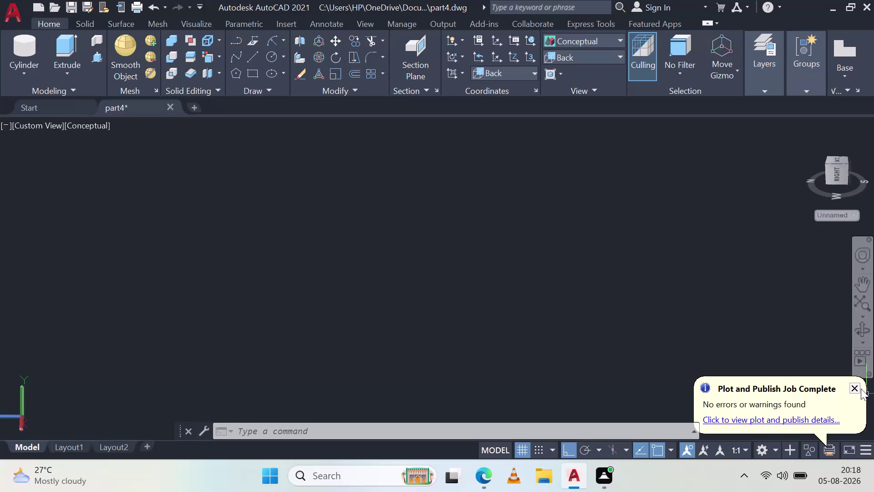
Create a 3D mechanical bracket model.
Dismiss the notification, start and cancel Box, and set 2D Wireframe style.
click(856, 388)
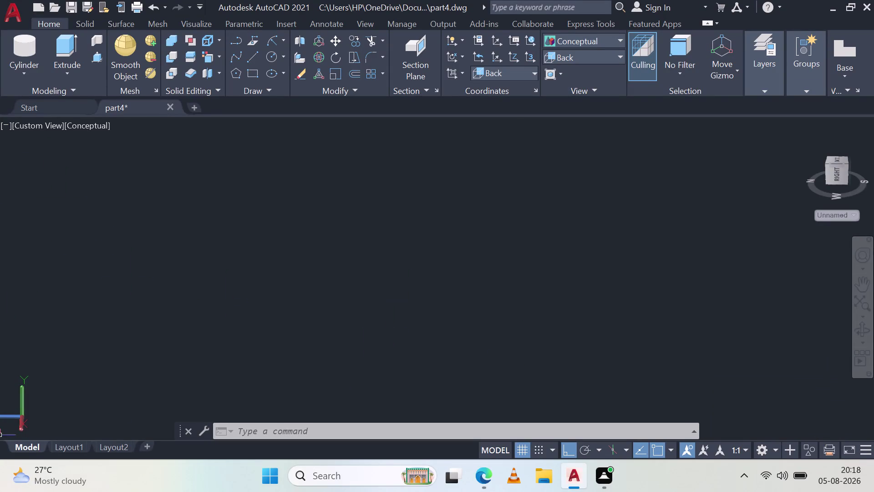
click(28, 69)
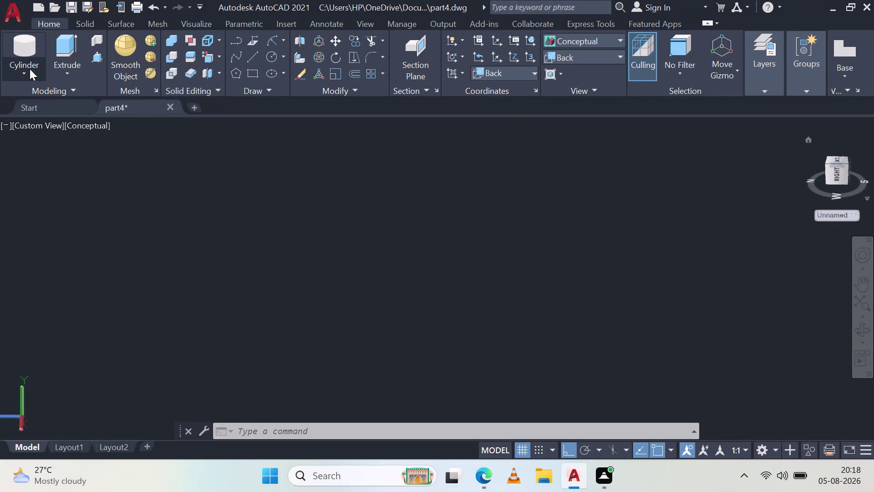
click(38, 93)
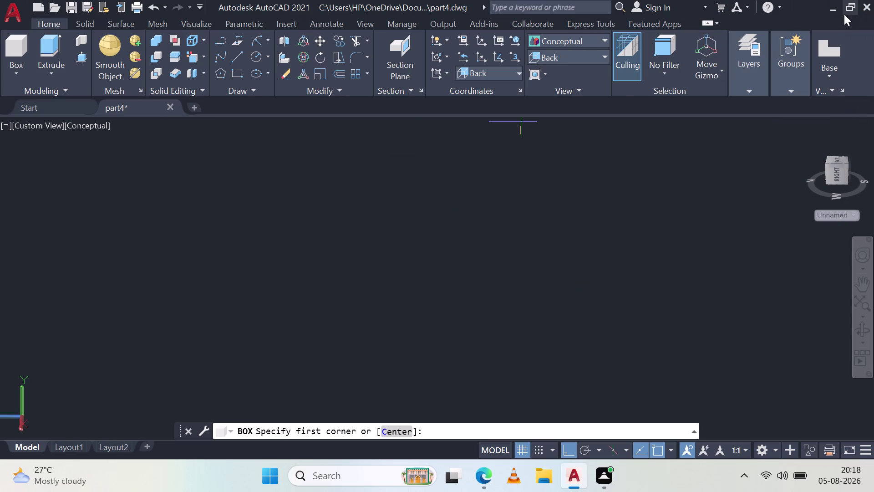
click(578, 41)
click(563, 71)
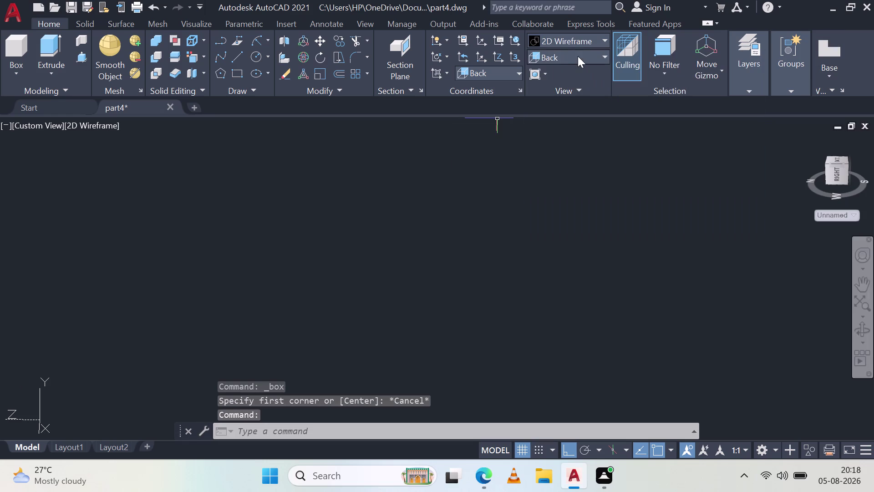
Switch the view to Top, then settle on SW Isometric.
click(577, 56)
click(562, 75)
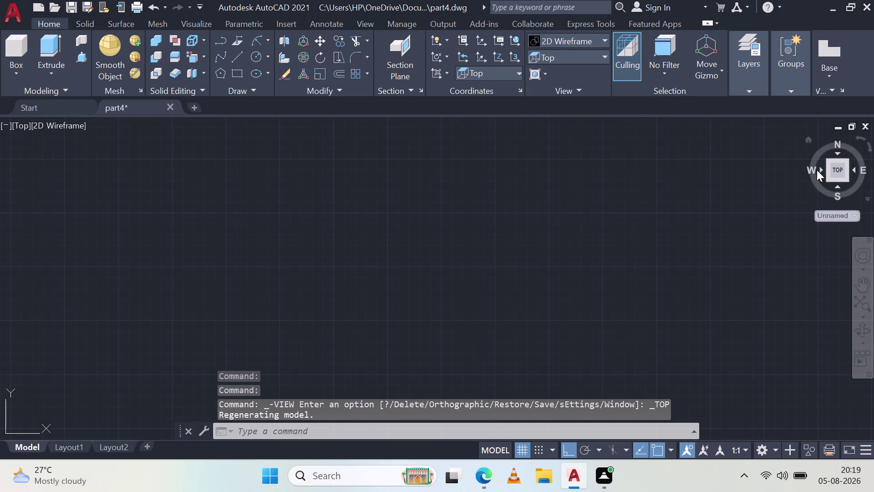
click(568, 57)
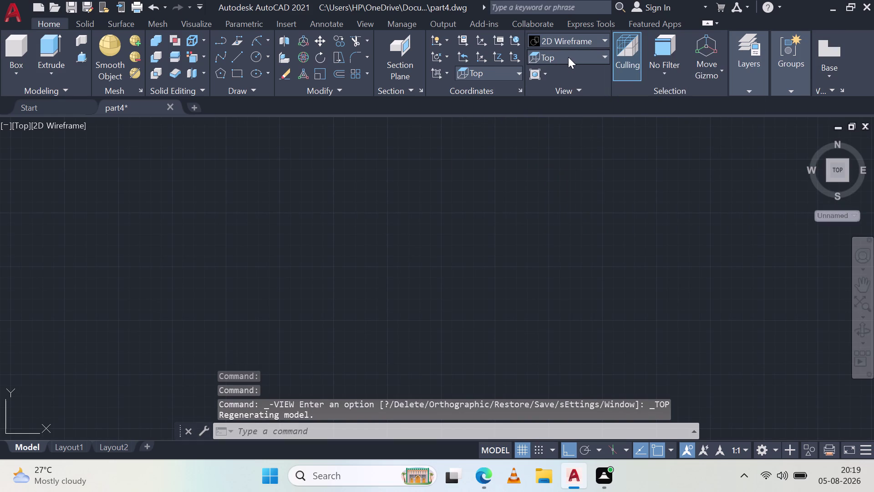
click(562, 161)
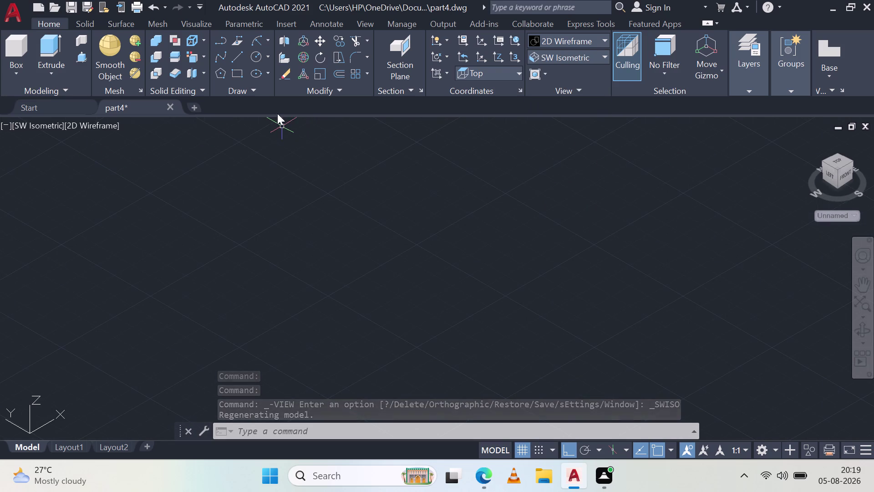
click(557, 58)
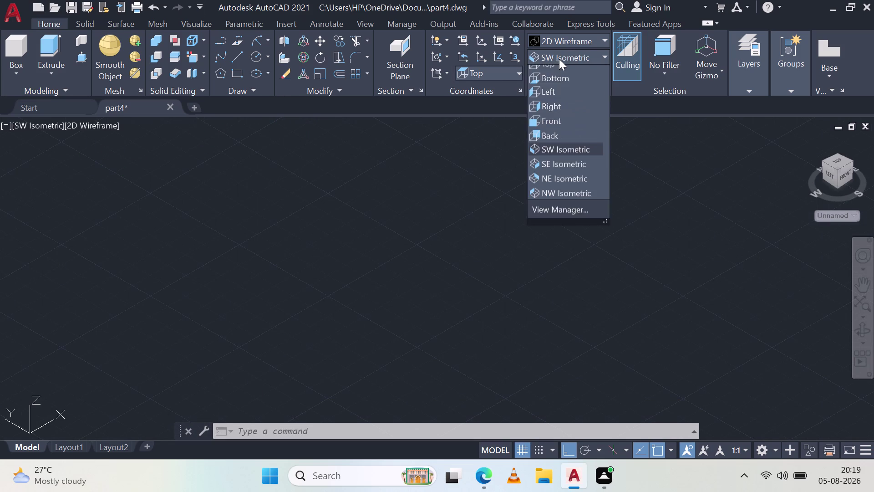
click(339, 222)
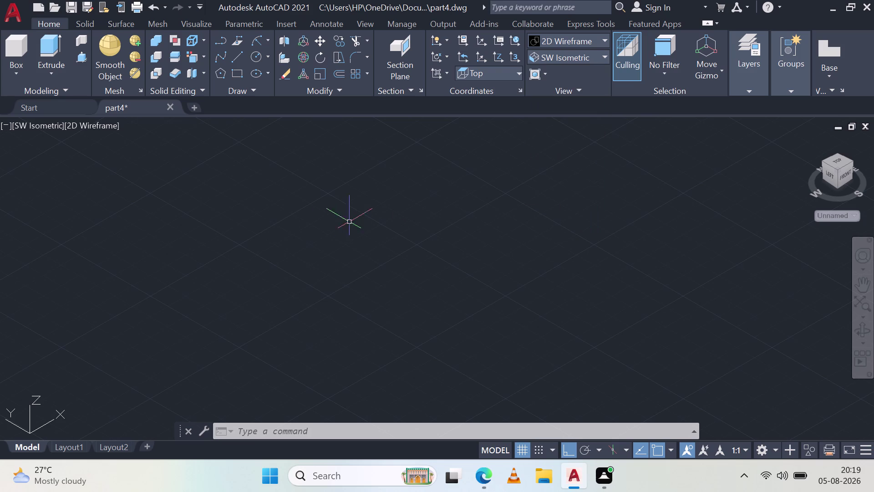
Switch to NE Isometric and draw a trial rectangle with RECTANG.
click(594, 60)
click(573, 187)
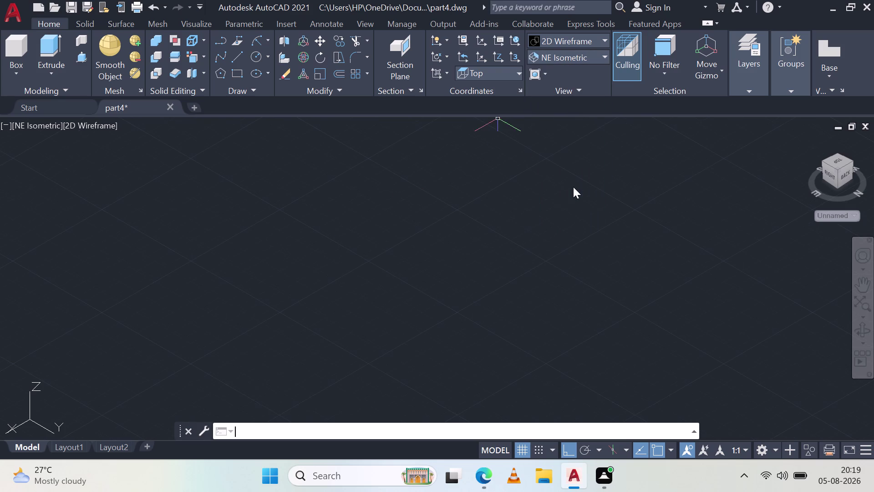
scroll(down, 3)
middle_drag(535, 167, 465, 264)
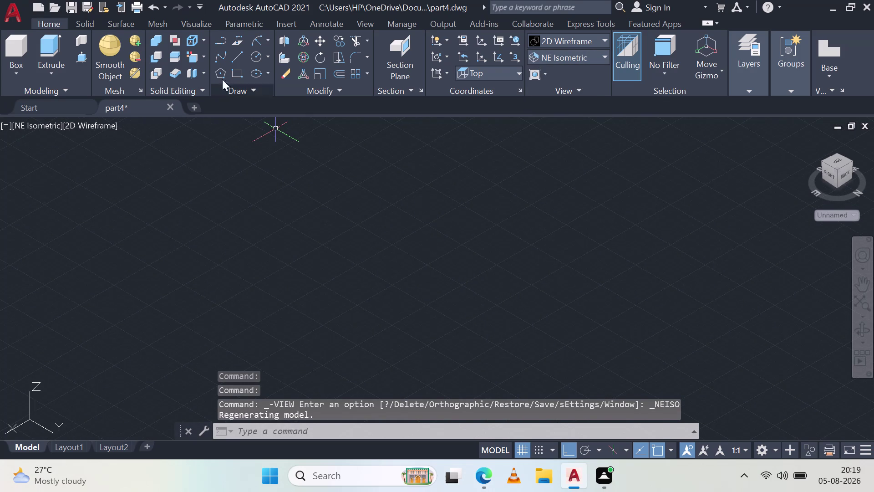
click(235, 68)
click(357, 196)
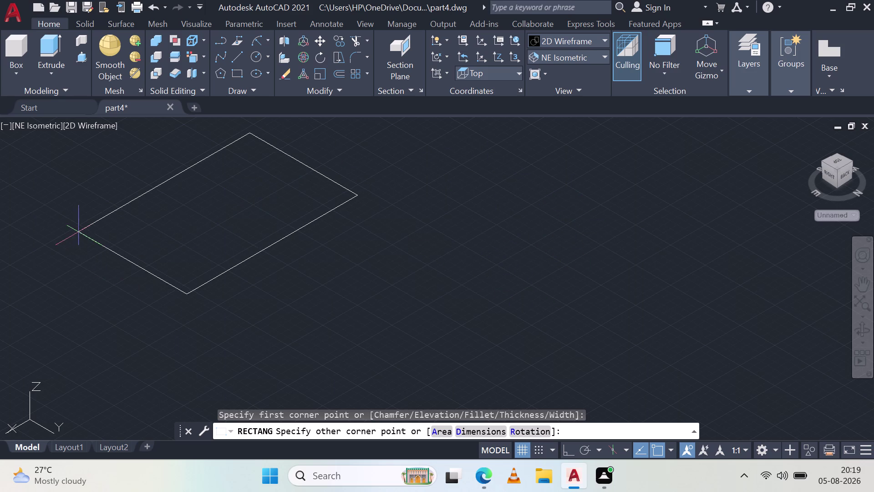
click(77, 228)
middle_drag(221, 204, 441, 250)
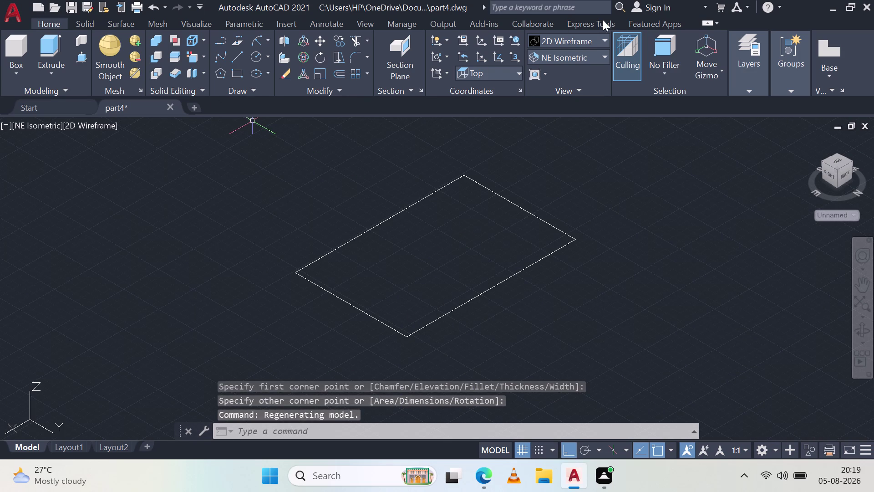
Switch to Top view and delete the trial rectangle.
click(583, 58)
click(569, 68)
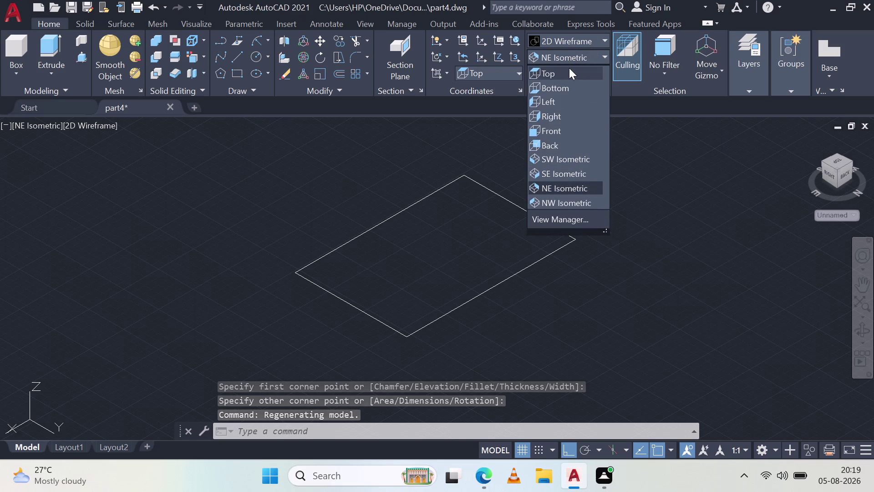
scroll(down, 3)
scroll(down, 3)
drag(626, 147, 591, 161)
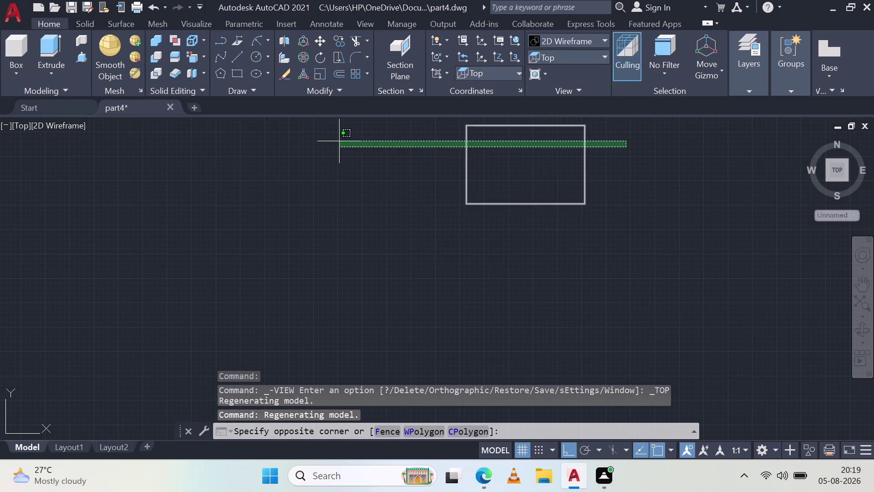
click(339, 141)
key(Delete)
key(Delete)
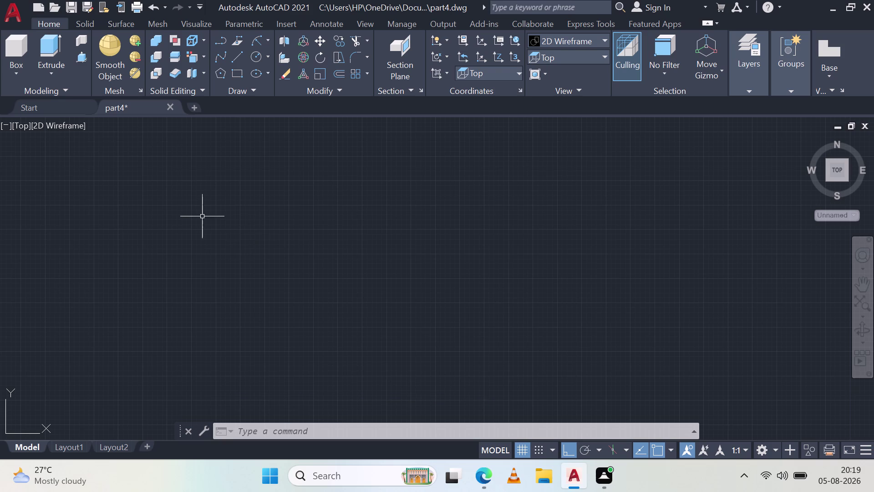
click(237, 71)
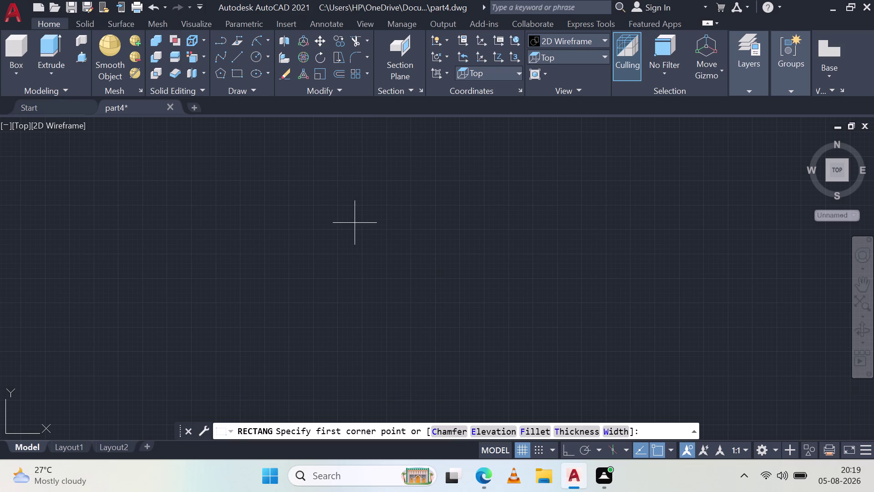
Draw a rectangle with length 44 and width 100 using the Dimensions option.
click(355, 223)
text(D)
key(space)
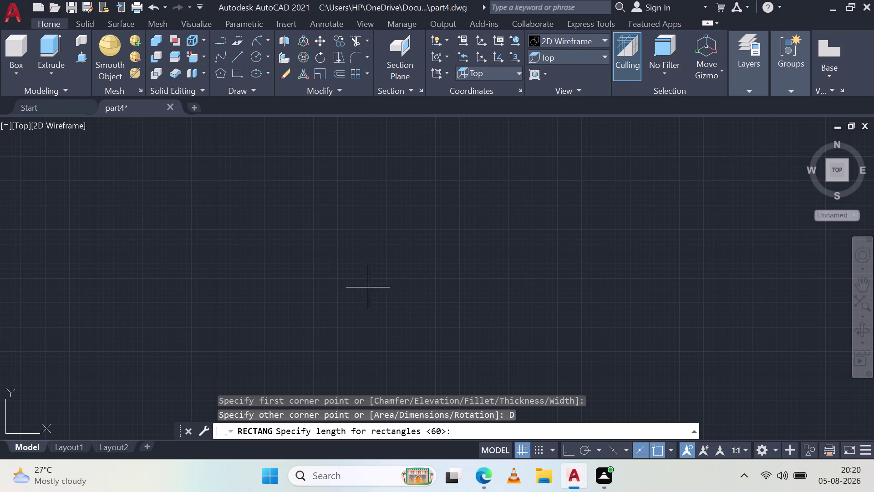
text(44)
key(space)
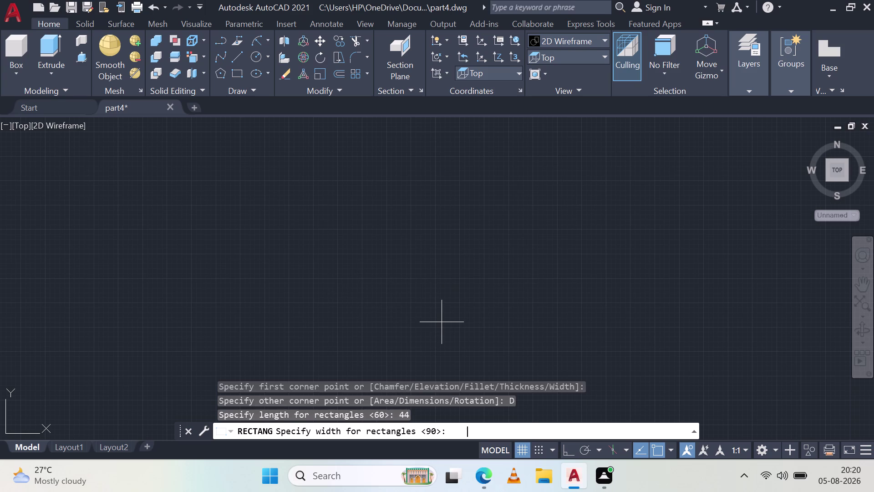
text(10)
text(0)
key(space)
click(368, 269)
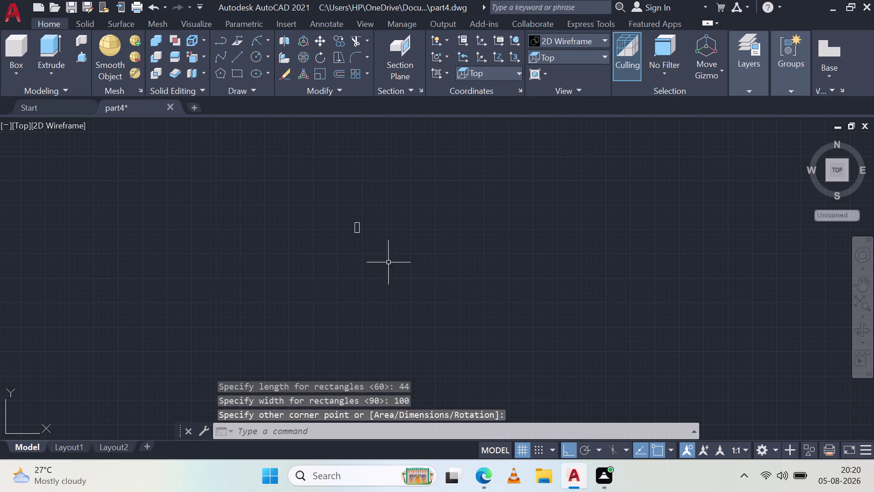
scroll(up, 3)
middle_drag(268, 217, 431, 315)
middle_drag(345, 190, 346, 198)
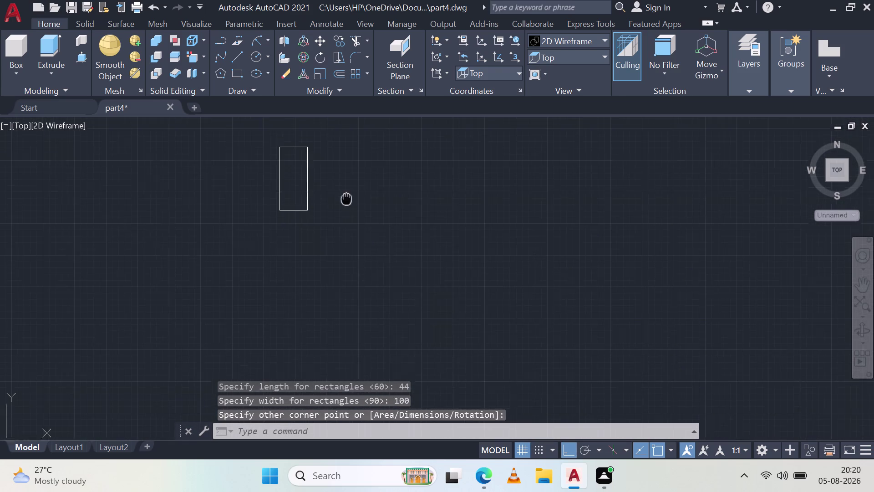
middle_drag(347, 198, 388, 268)
middle_click(388, 267)
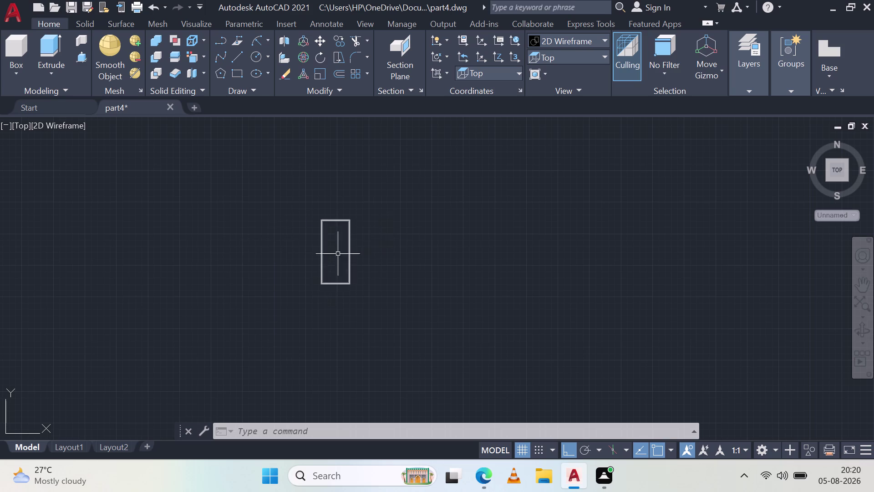
scroll(up, 3)
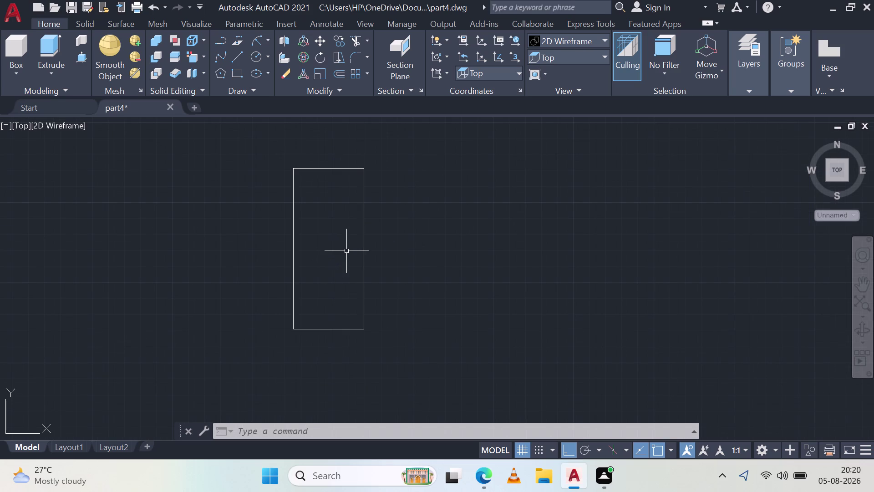
Rotate the 44 by 100 rectangle 90 degrees about a point inside it.
click(319, 55)
drag(420, 230, 346, 224)
click(212, 191)
key(space)
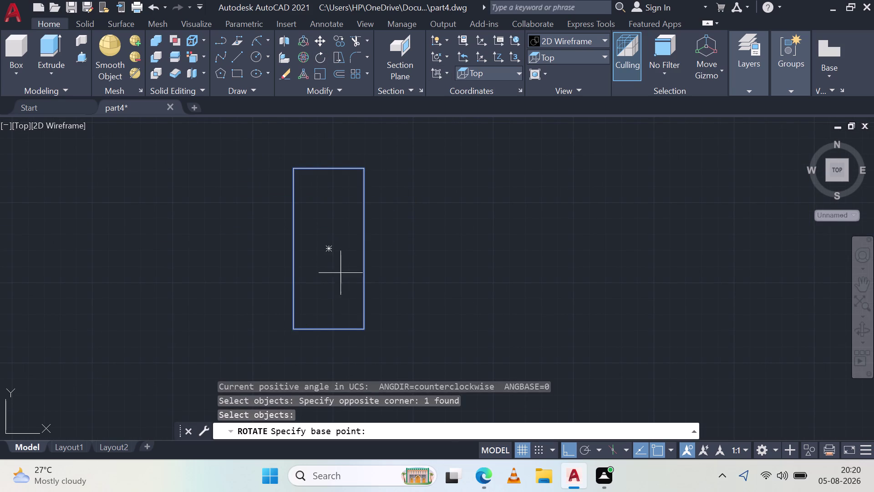
click(327, 247)
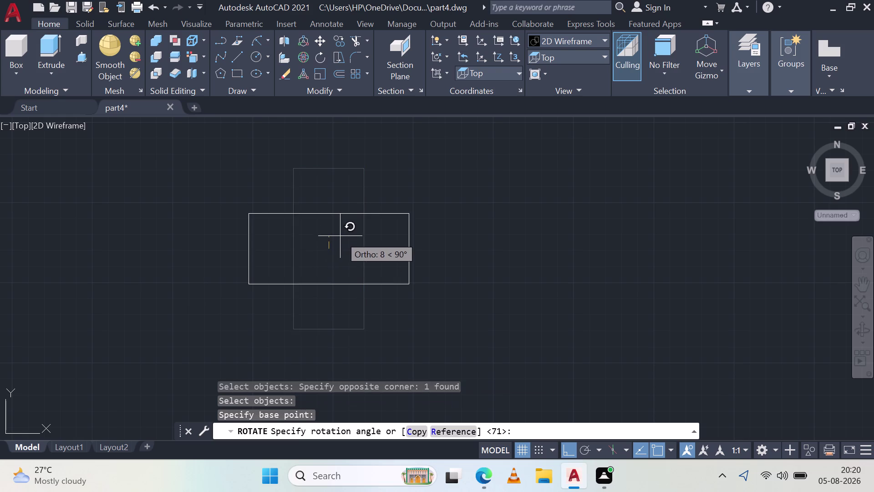
click(340, 236)
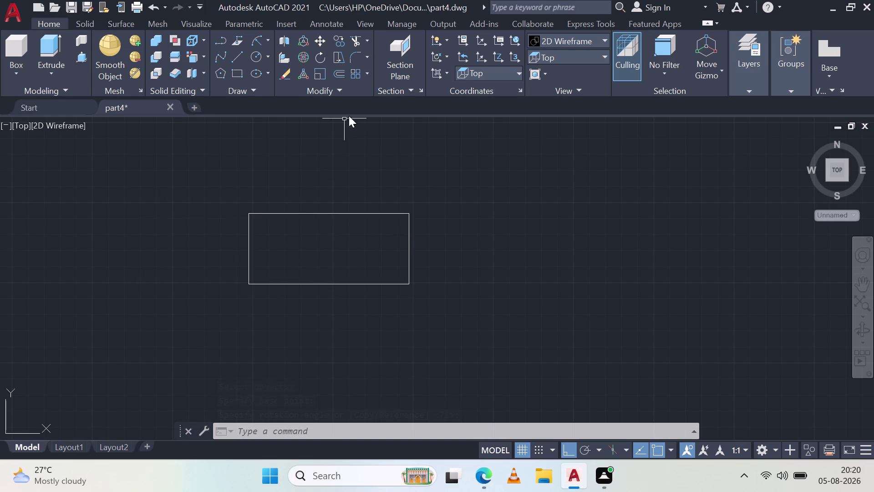
middle_drag(331, 252, 386, 271)
middle_click(386, 271)
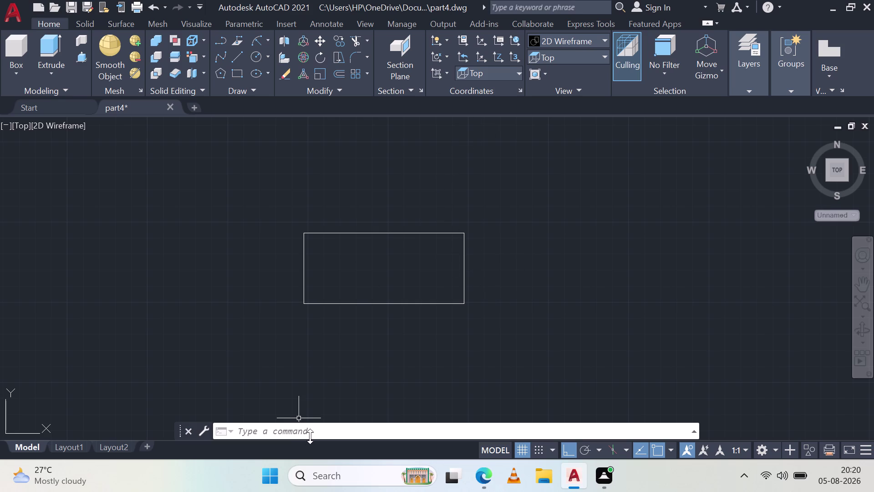
Add a 44 dimension on the left and a 100 dimension below with DIM.
key(d)
key(i)
text(M)
key(space)
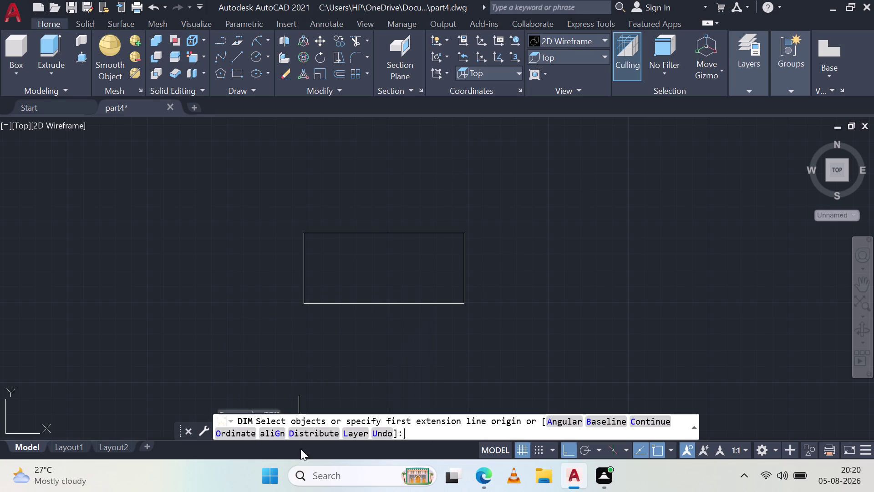
click(303, 279)
click(258, 296)
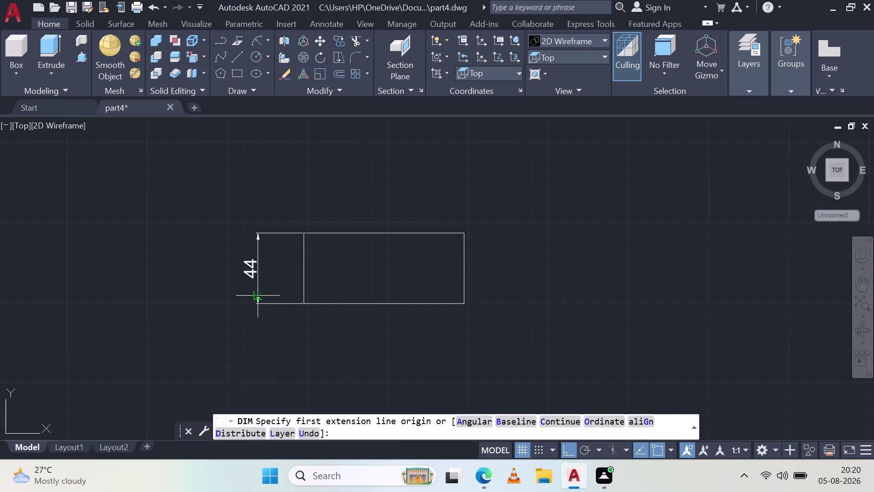
drag(400, 305, 398, 319)
click(398, 332)
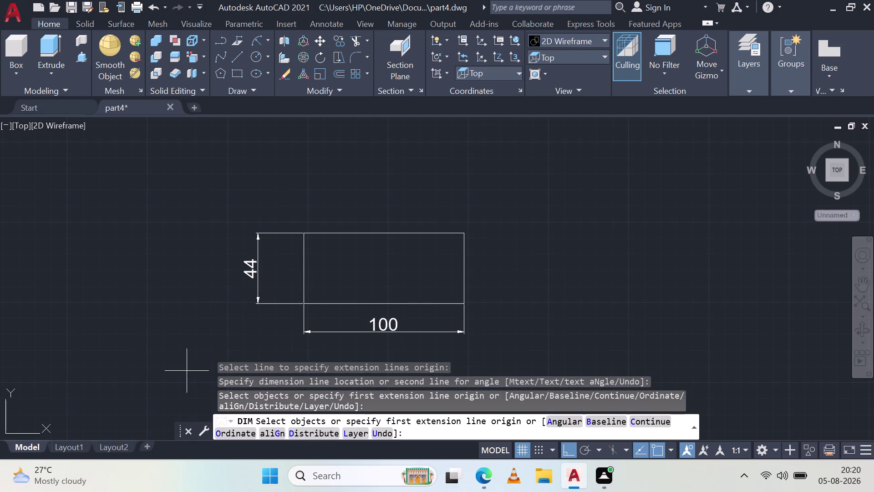
Delete the 44 vertical dimension.
key(Escape)
key(Escape)
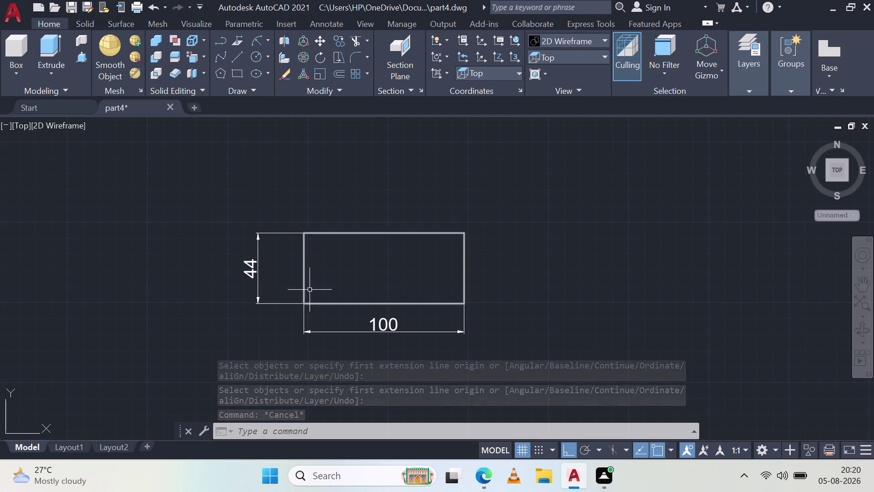
click(258, 271)
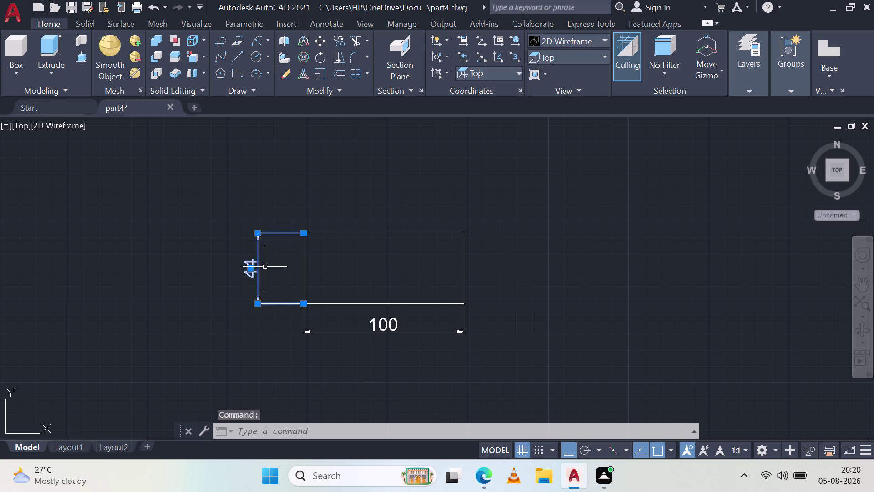
key(Delete)
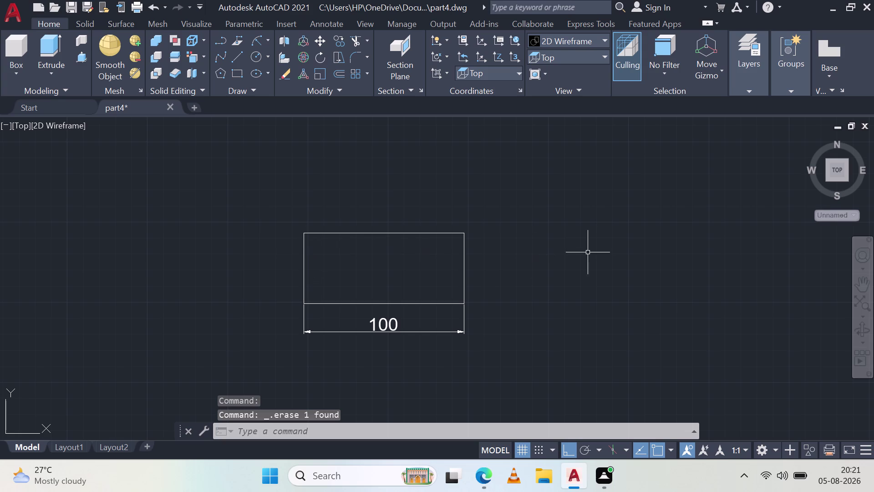
Delete the old rectangle and its 100 dimension.
drag(596, 250, 448, 284)
click(185, 274)
key(Delete)
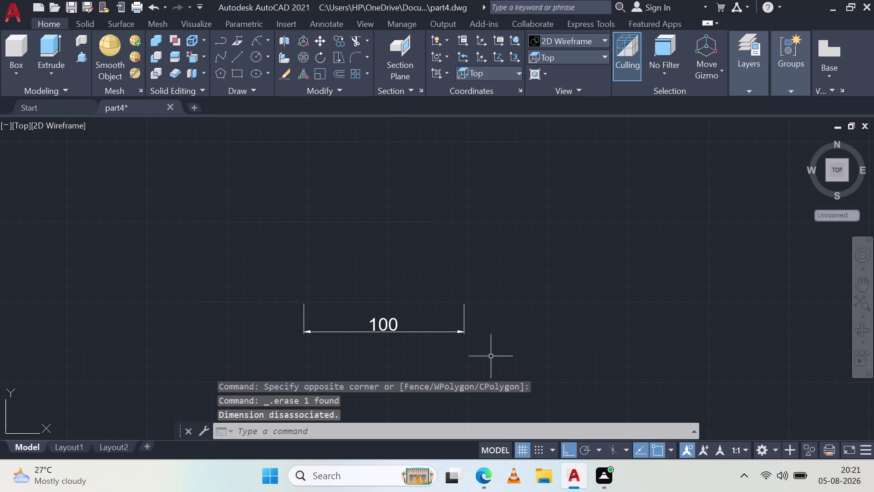
drag(507, 321, 497, 324)
click(88, 346)
key(Delete)
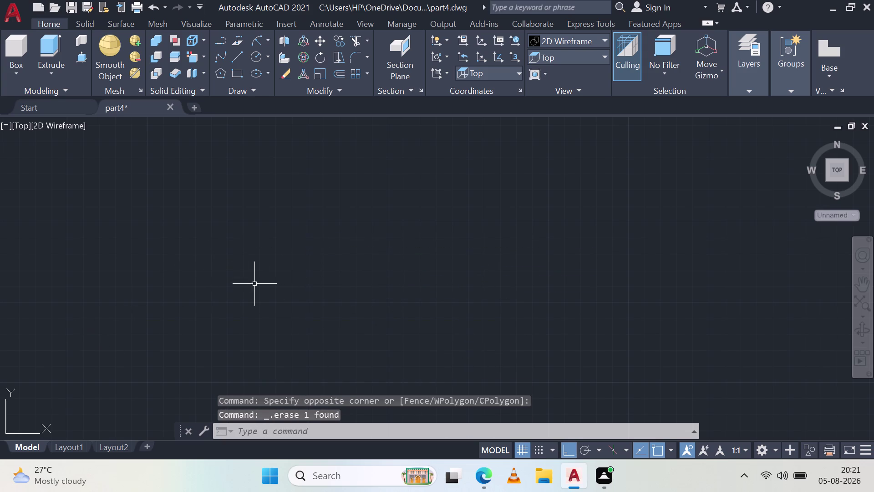
Draw a closed outline of lines with sides 40, 100, 40 and 100.
click(234, 58)
click(328, 210)
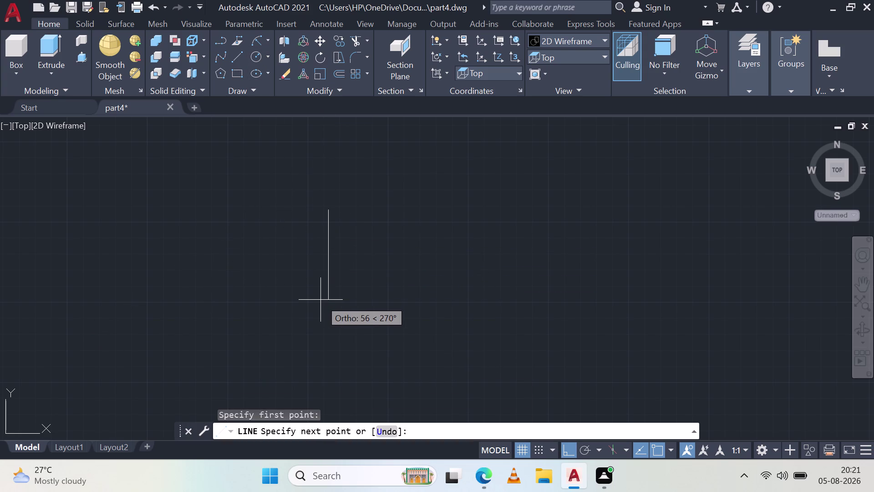
text(40)
key(Return)
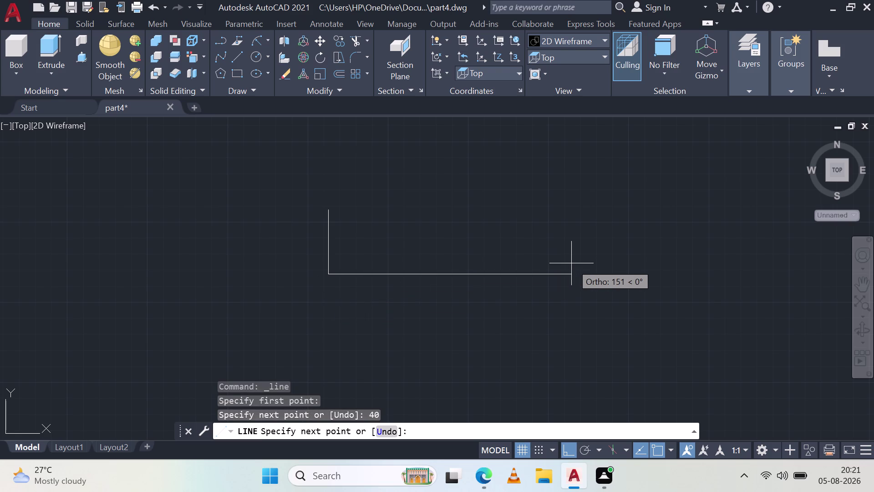
text(100)
key(space)
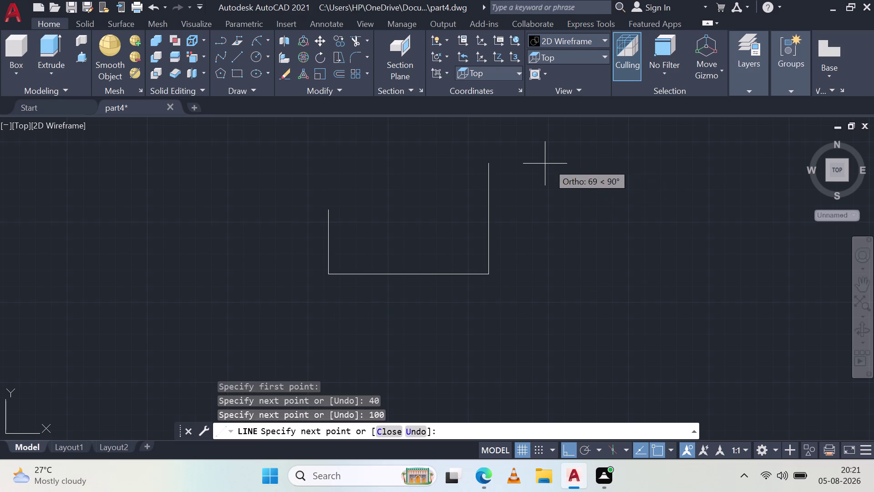
text(4)
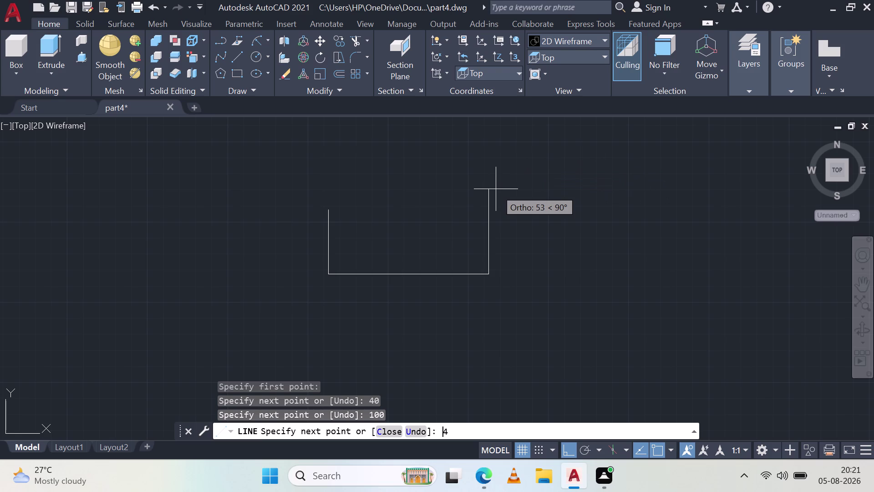
text(0)
key(Return)
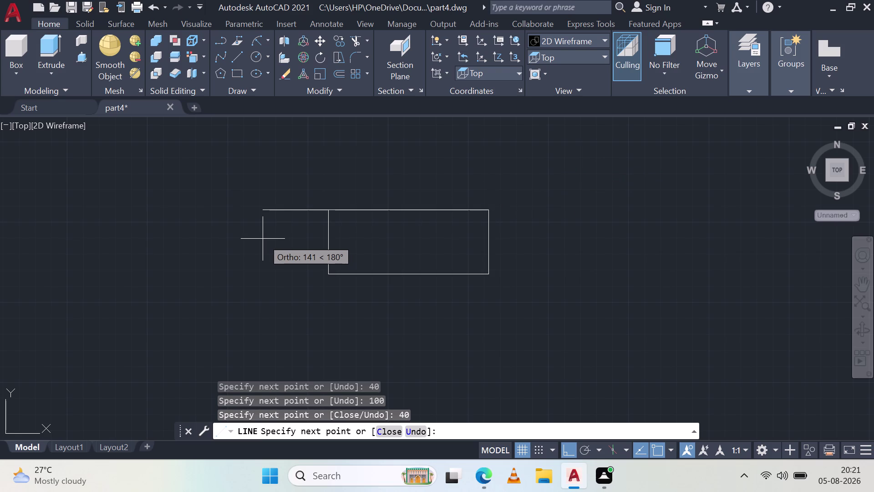
key(1)
text(00)
key(Return)
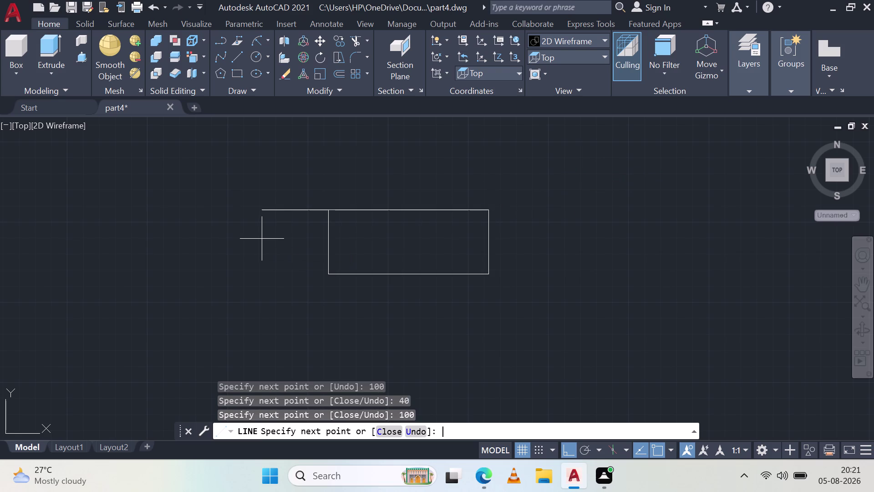
key(Escape)
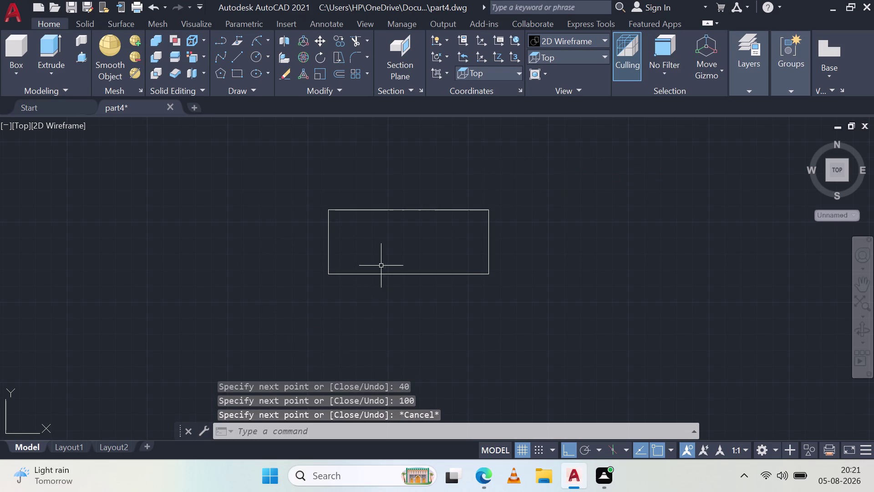
middle_drag(381, 263, 391, 294)
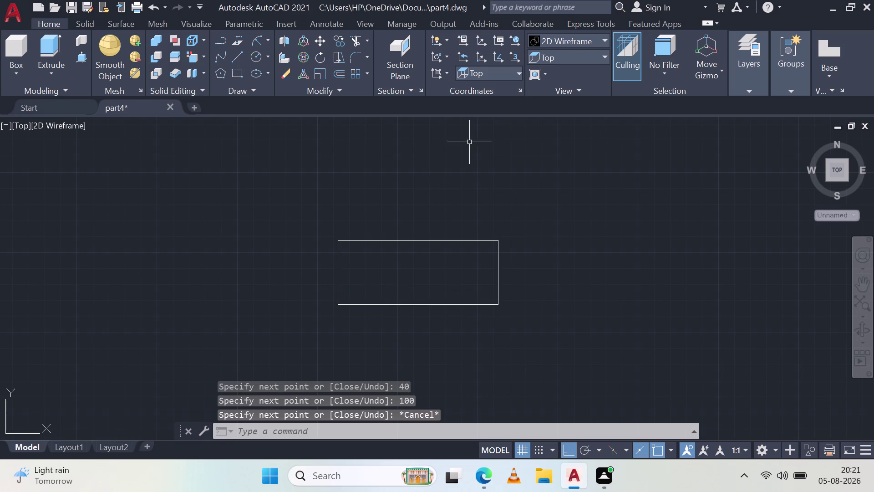
Dimension the bottom line with a 100 dimension below the outline.
key(d)
key(i)
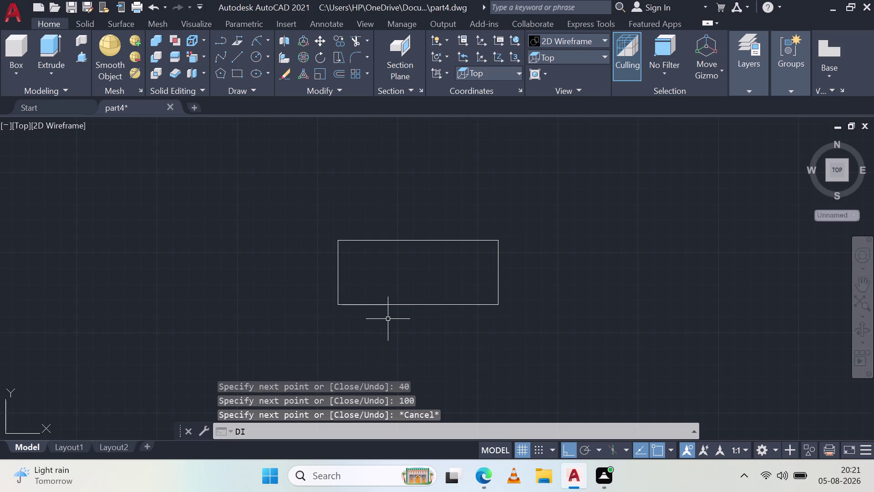
text(M)
key(space)
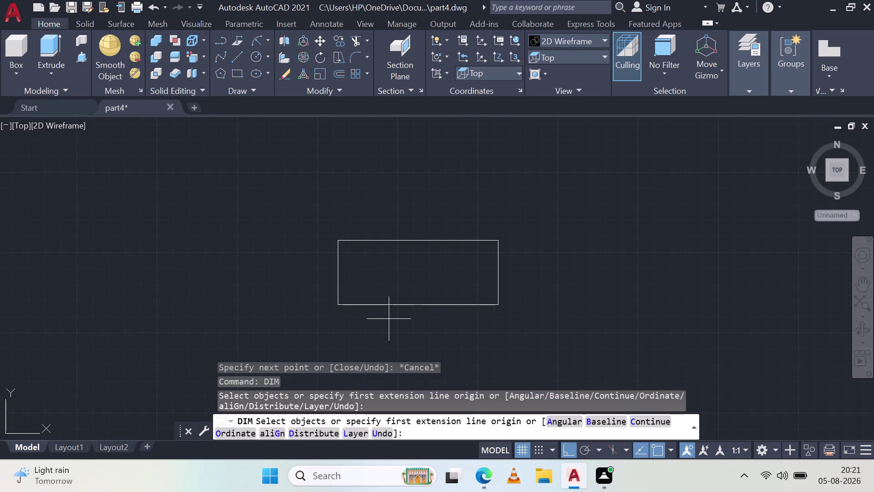
click(392, 305)
click(396, 342)
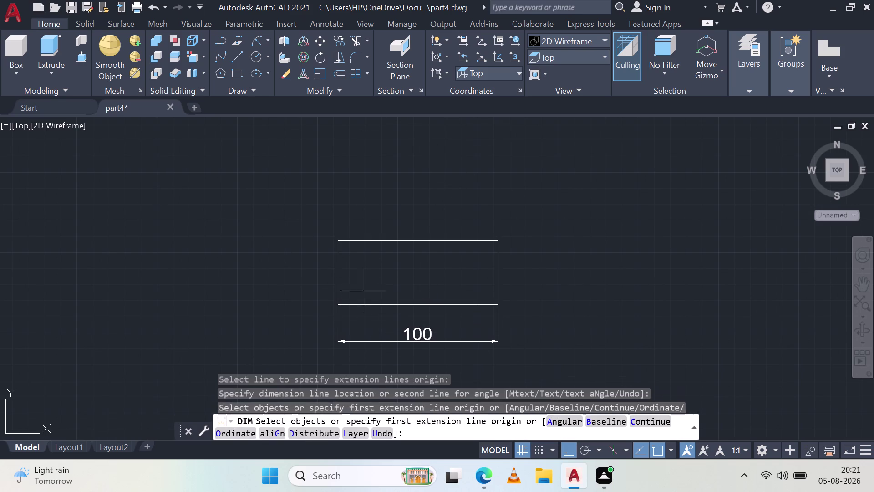
Dimension the left line with a 40 dimension beside it.
click(338, 271)
key(Escape)
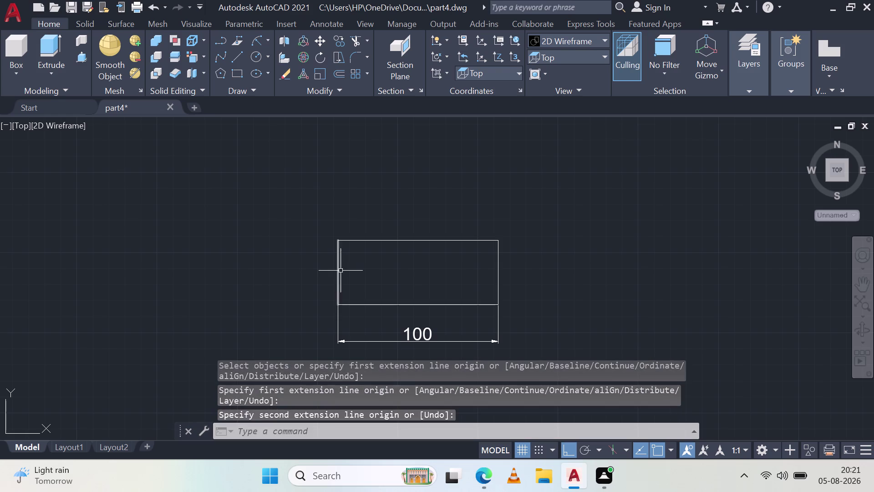
key(space)
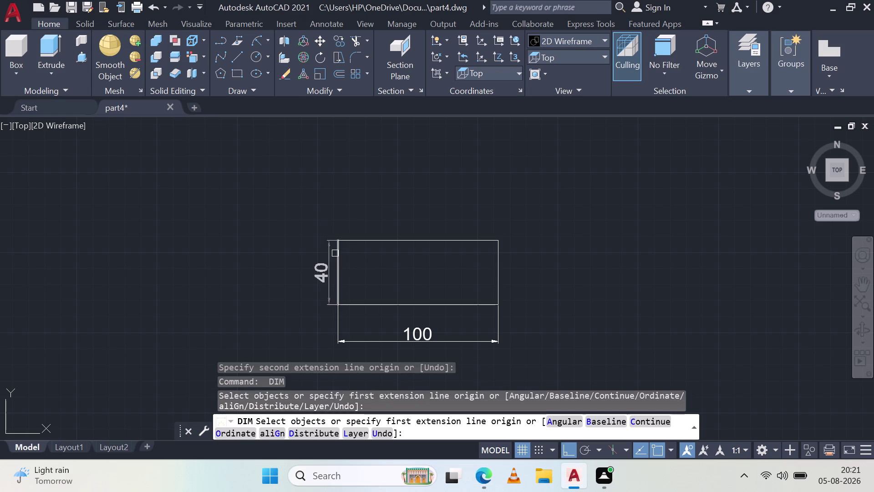
click(339, 254)
click(306, 269)
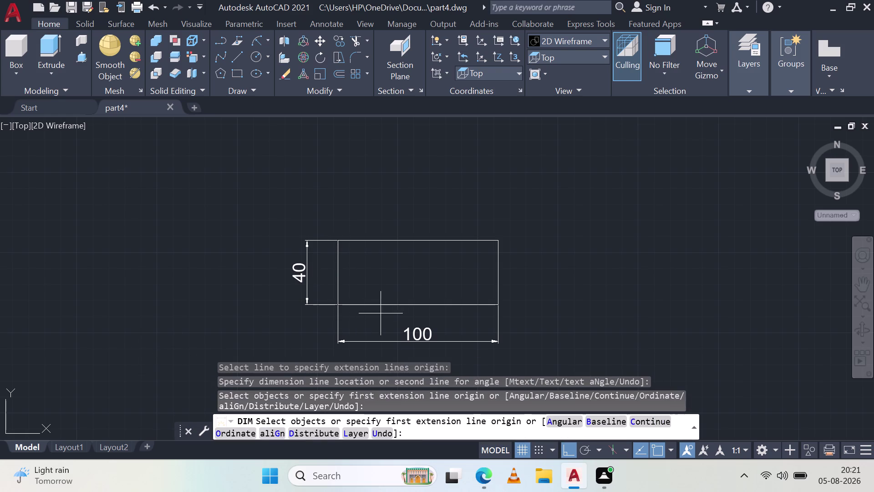
key(Escape)
key(Escape)
key(Escape)
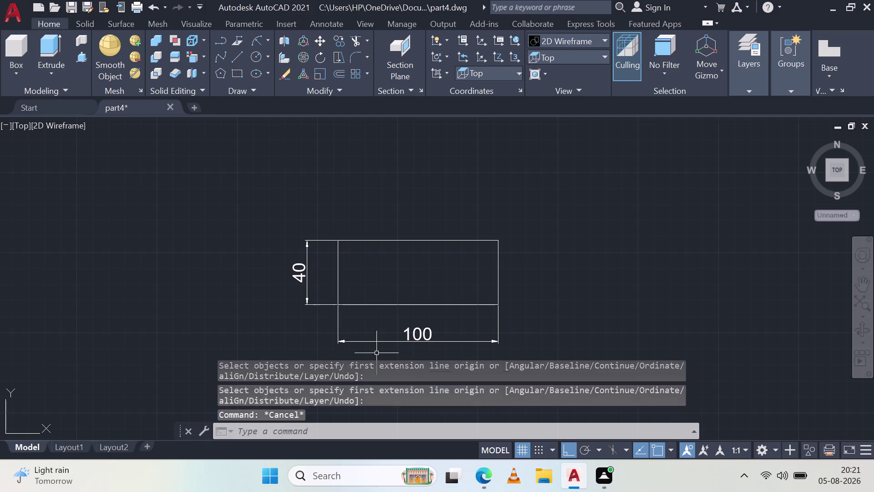
key(Escape)
key(Escape)
key(Escape)
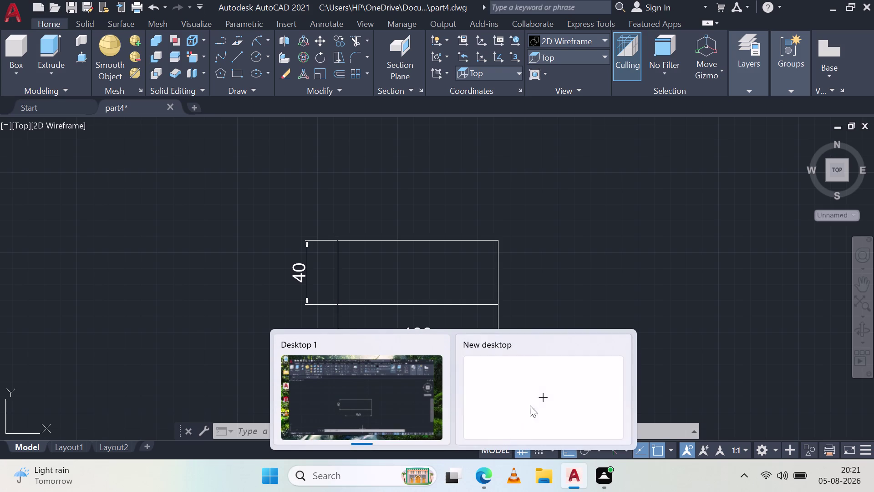
Delete both dimensions and start Presspull inside the bare outline.
click(192, 321)
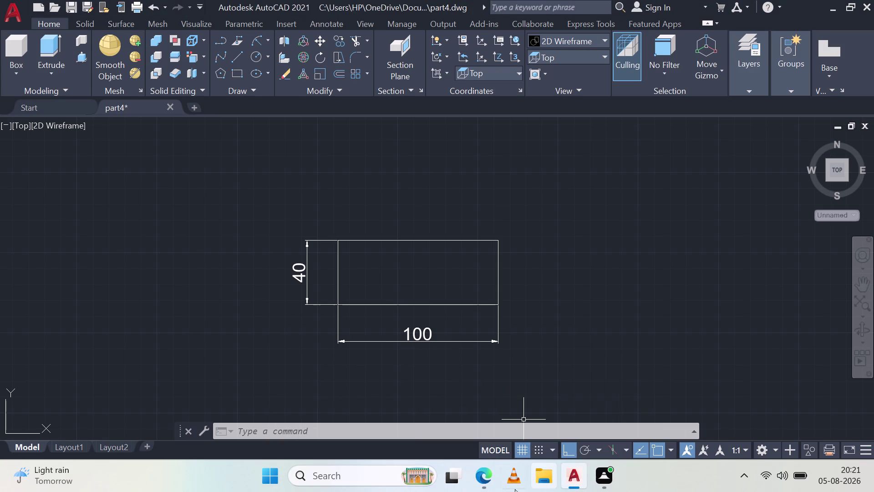
click(515, 362)
click(408, 337)
click(301, 277)
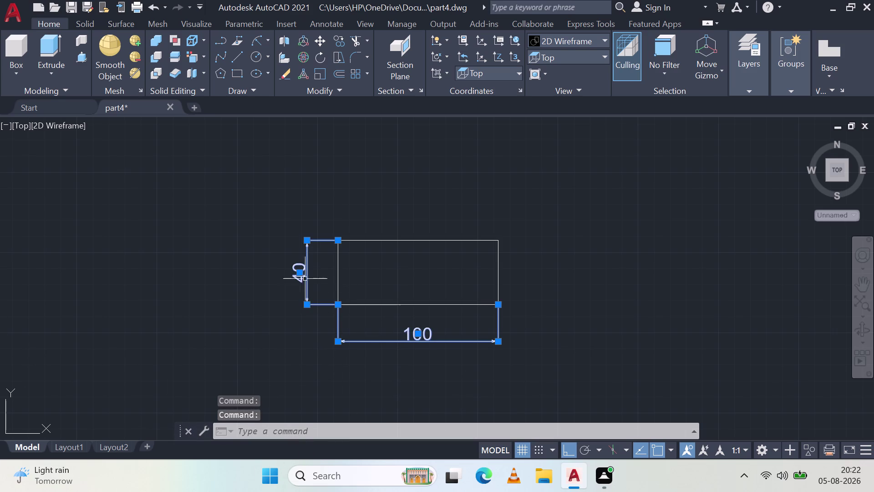
key(Delete)
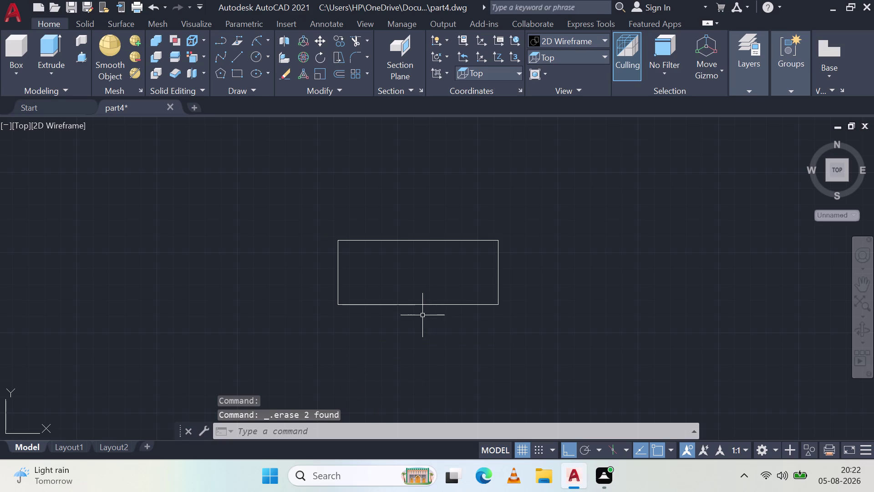
click(81, 56)
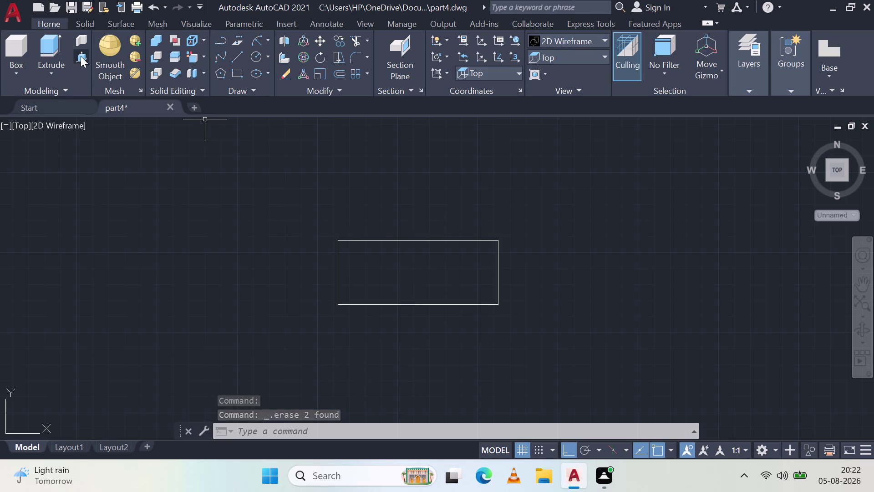
click(360, 252)
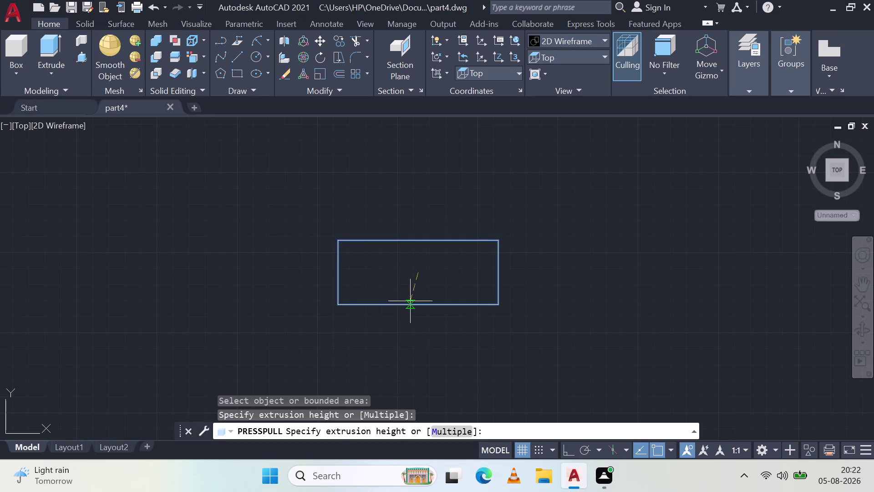
Orbit to a 3D view and press-pull the outline 88 units into a box.
middle_drag(424, 306, 407, 228)
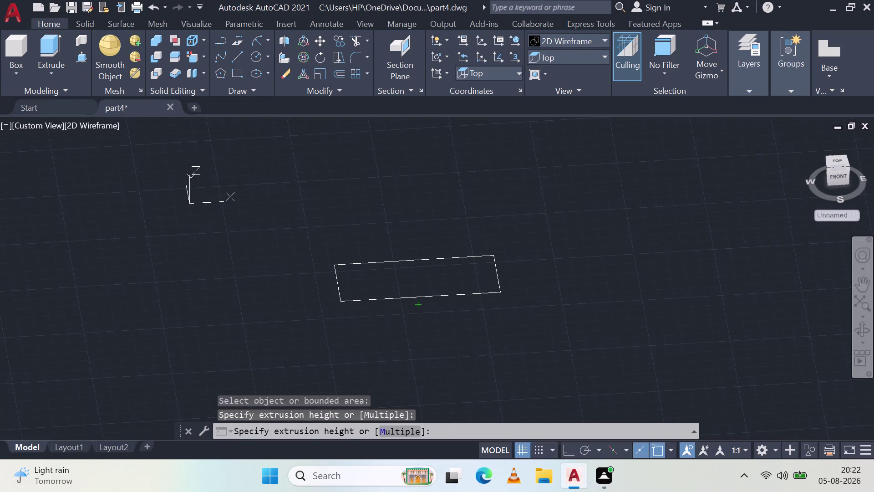
middle_drag(420, 223, 462, 218)
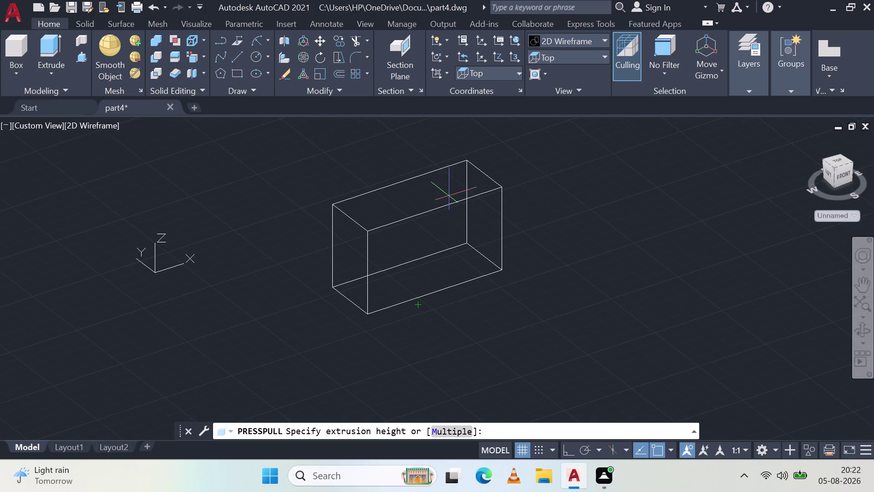
text(88)
key(Return)
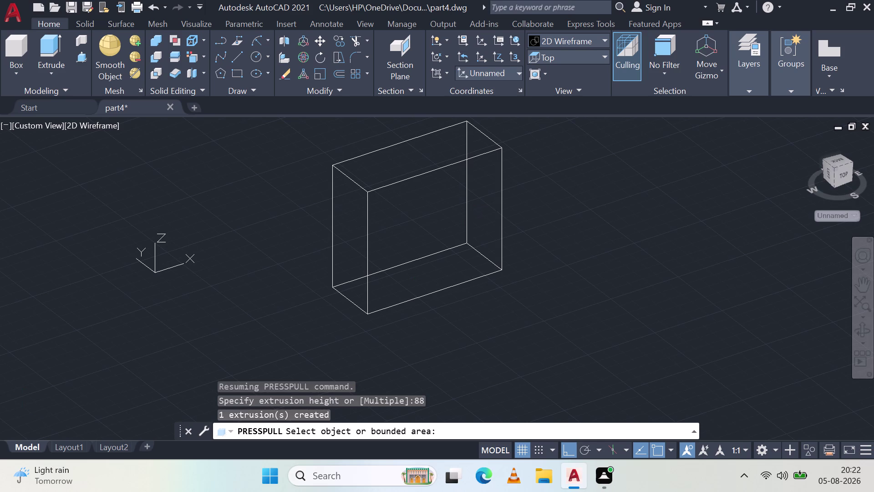
key(Escape)
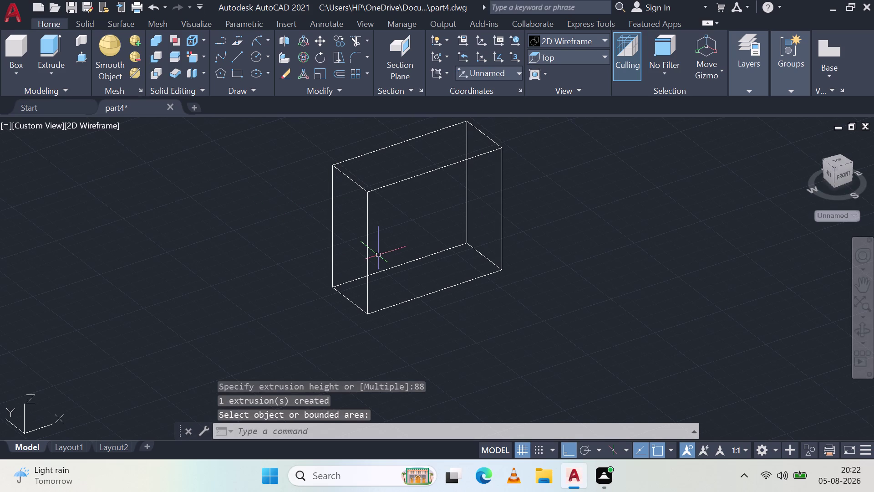
scroll(down, 3)
middle_drag(394, 224, 411, 246)
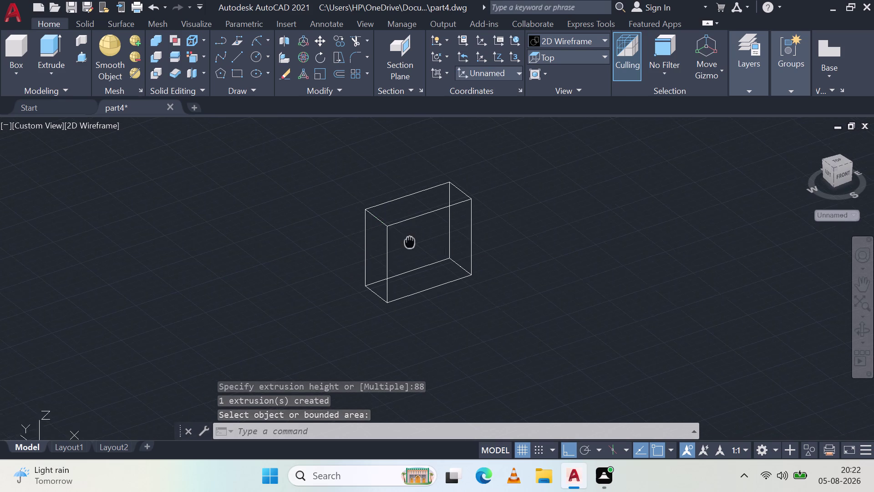
middle_drag(411, 246, 414, 253)
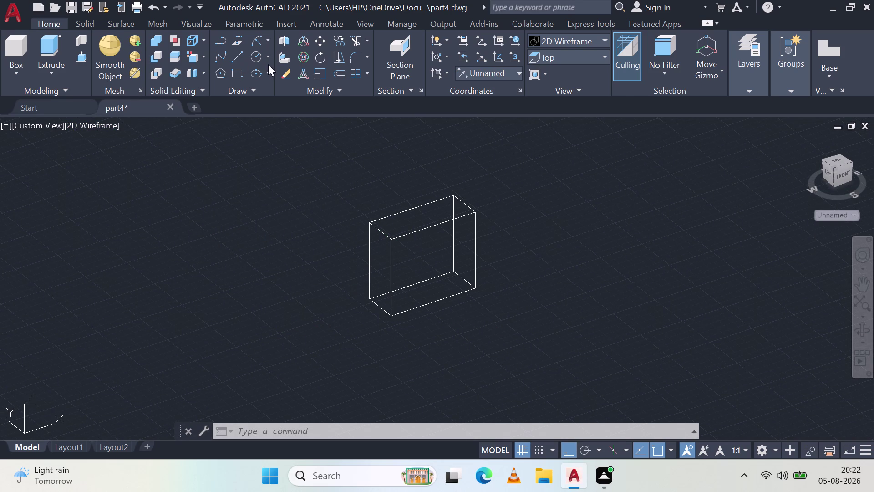
Draw a 2-Point circle on the box's top face after cancelling a first attempt.
click(257, 57)
click(437, 224)
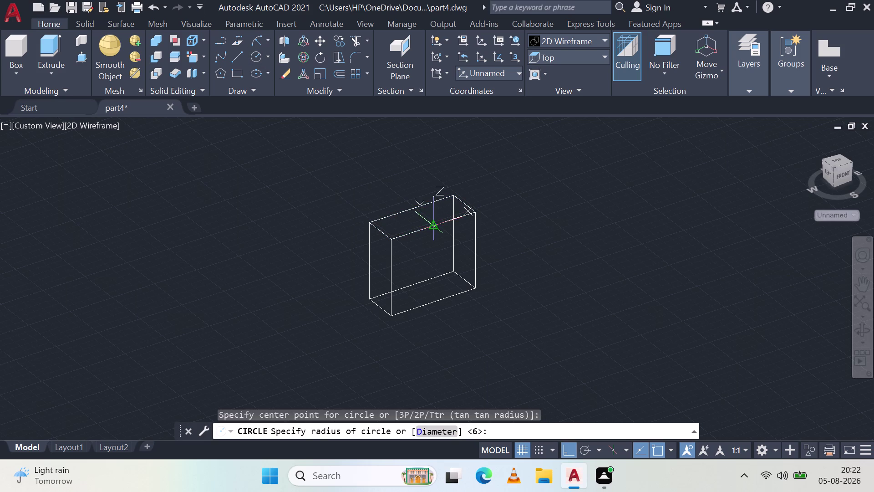
key(Escape)
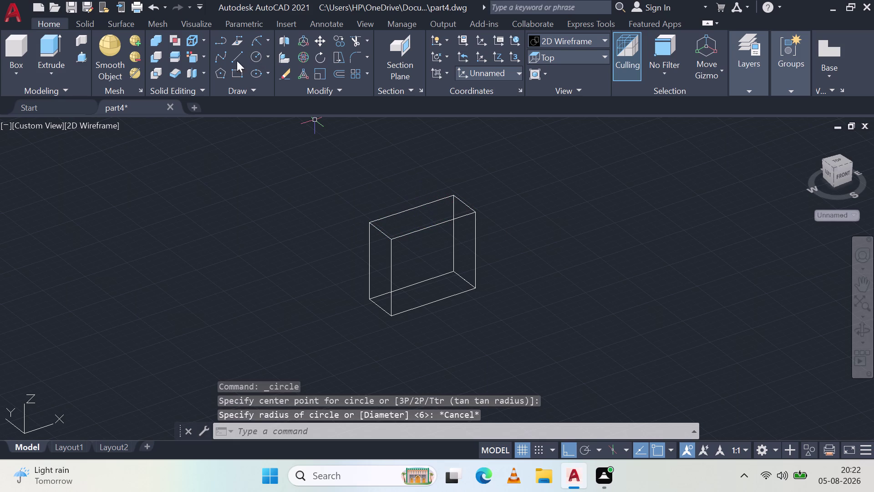
click(265, 55)
click(303, 137)
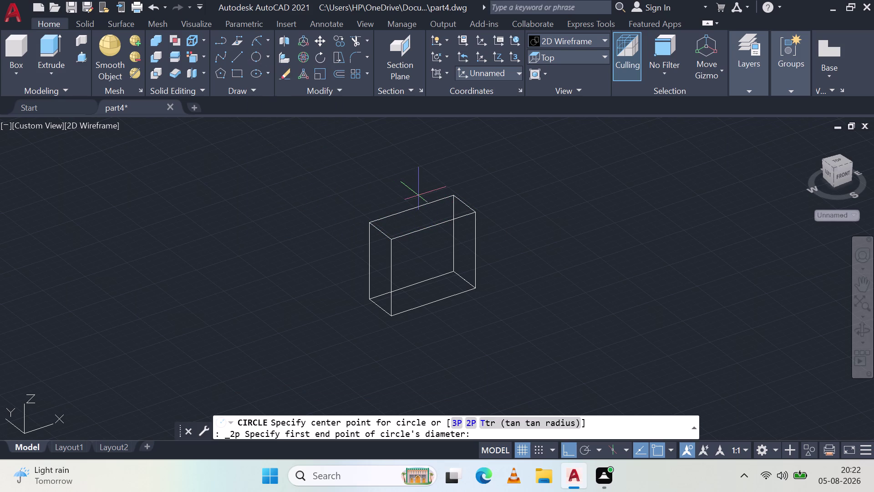
click(411, 208)
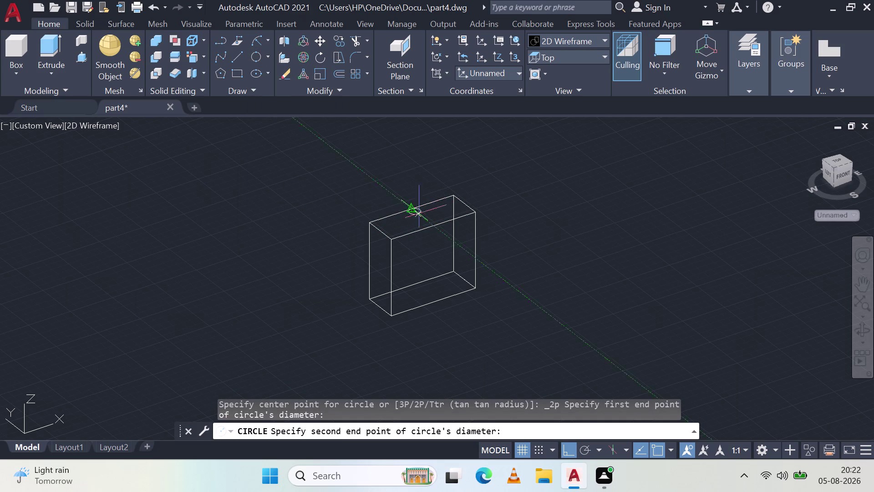
click(436, 227)
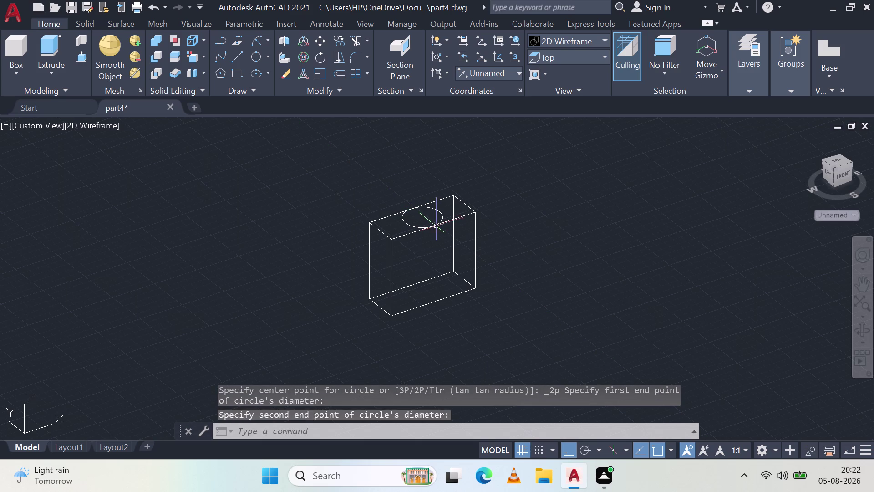
key(Escape)
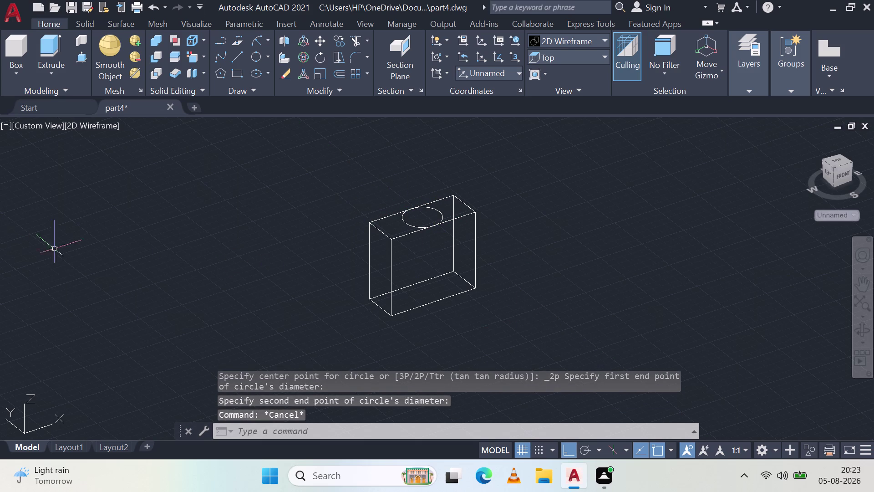
click(265, 56)
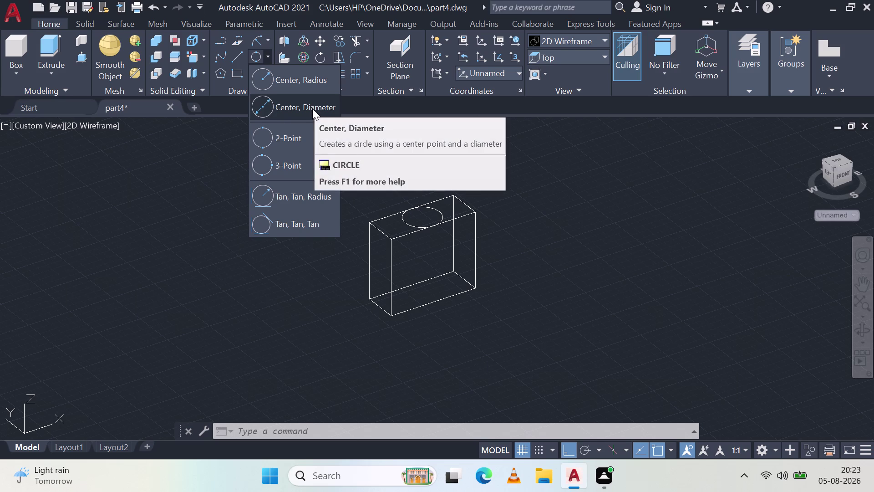
Draw a radius-9 circle at the existing circle's centre on the box's top face.
click(284, 82)
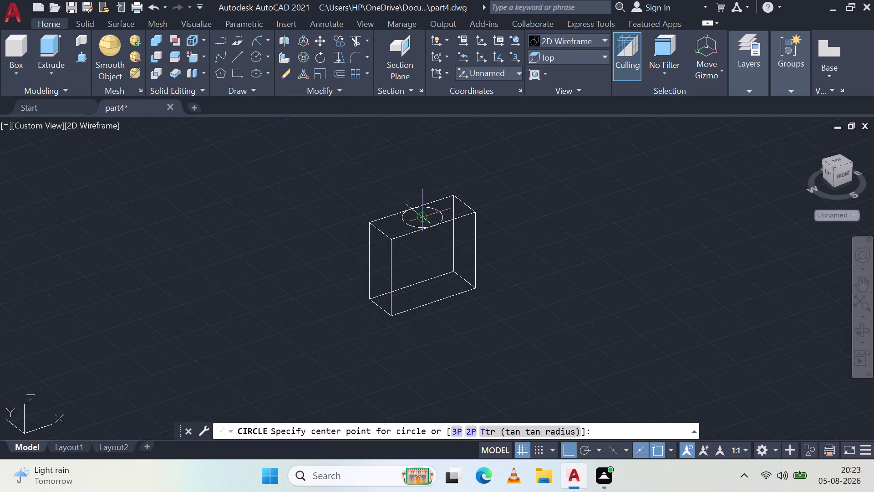
click(422, 217)
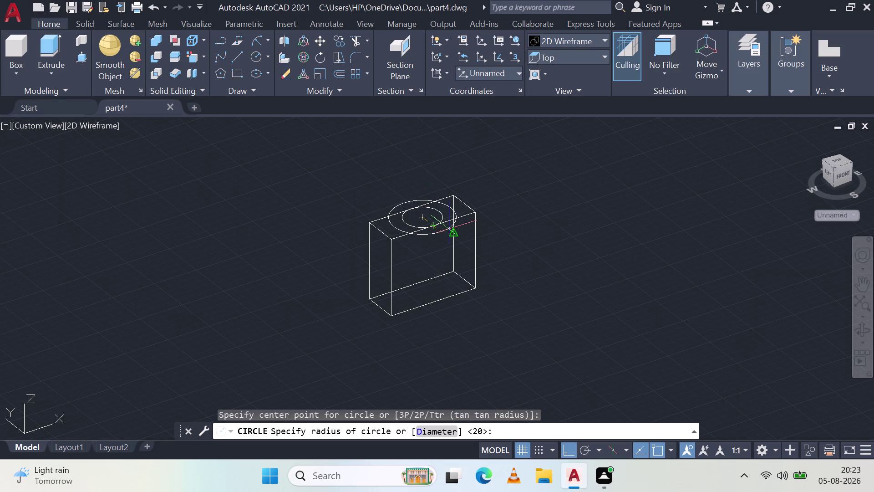
key(9)
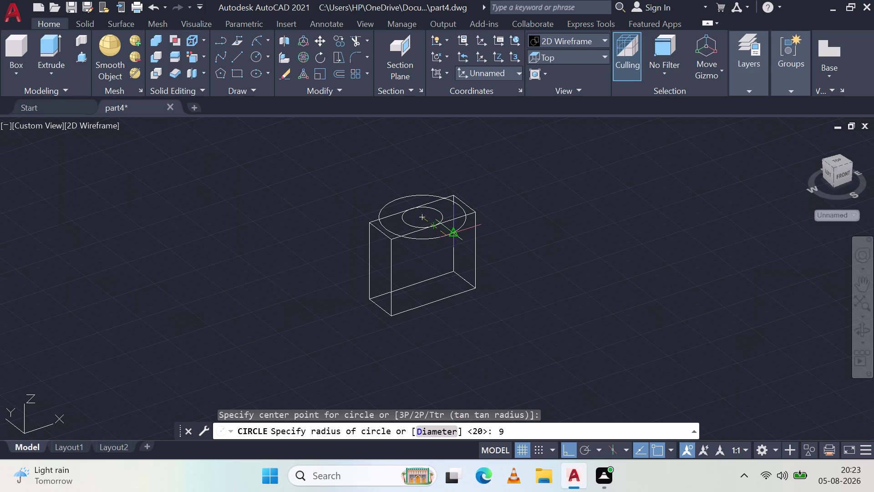
key(space)
key(Escape)
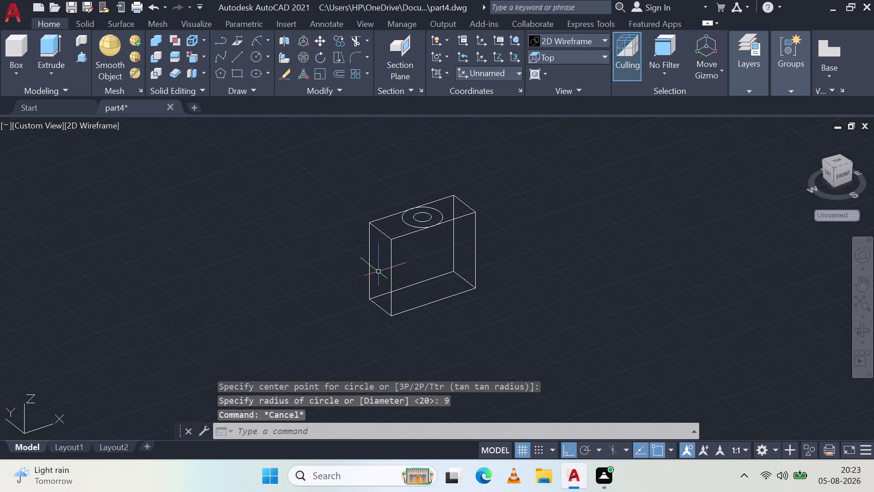
middle_drag(407, 227, 409, 259)
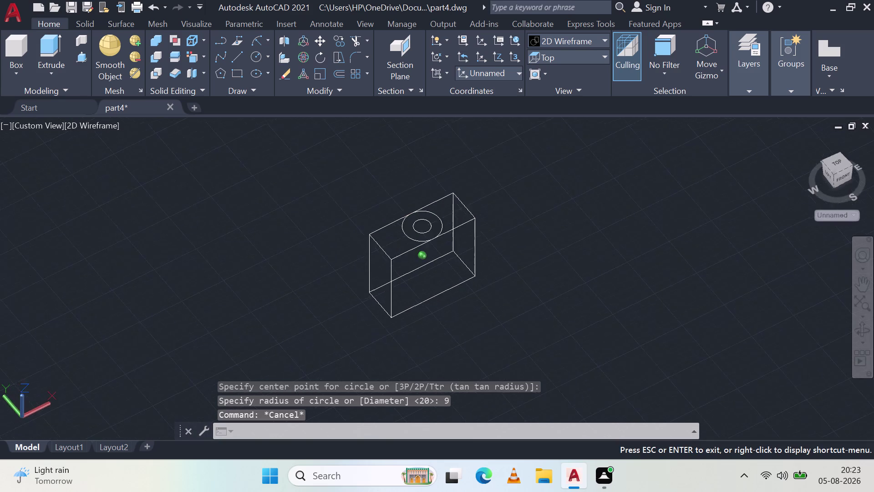
Switch to the Top preset view and zoom so both circles sit inside the rectangle.
middle_drag(409, 259, 375, 336)
middle_click(375, 335)
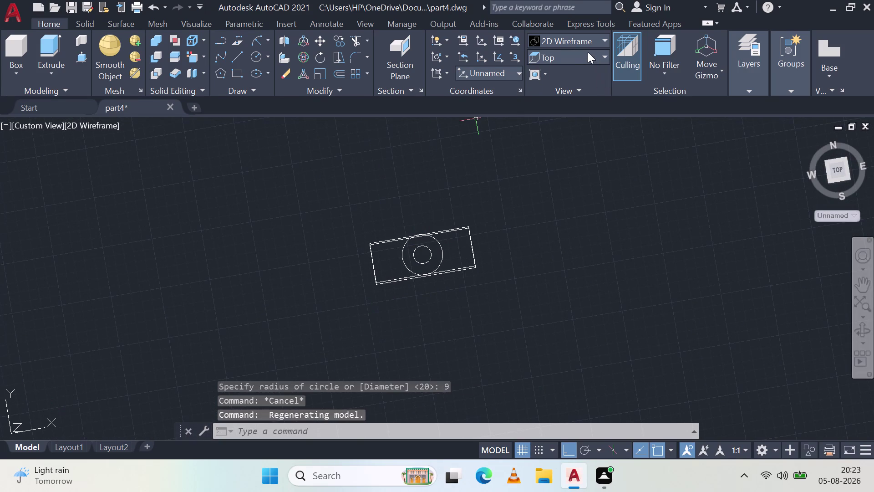
click(588, 57)
click(567, 73)
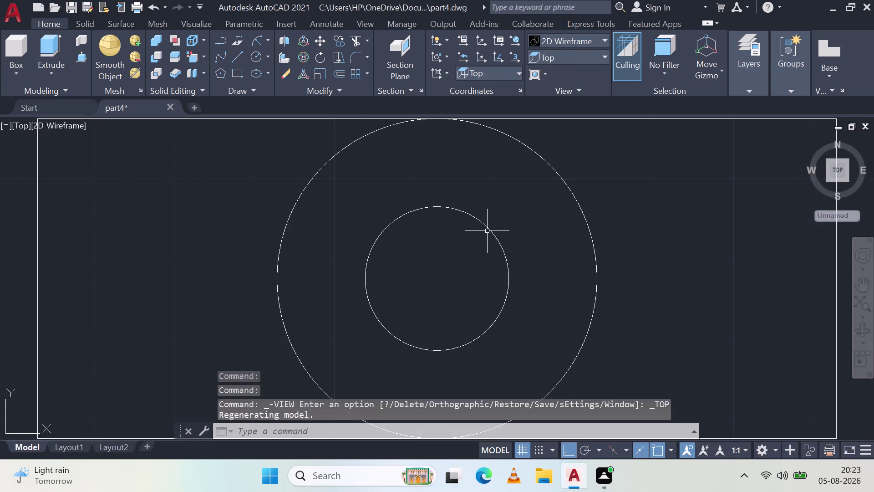
scroll(down, 3)
scroll(up, 3)
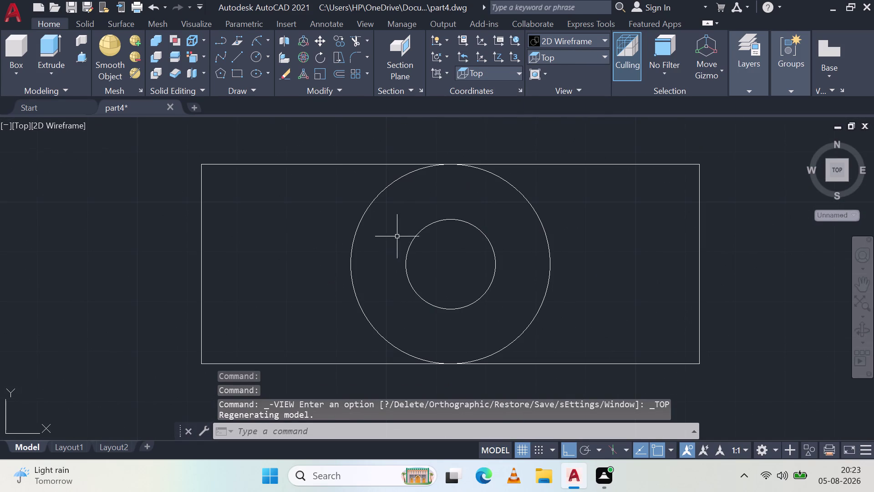
key(d)
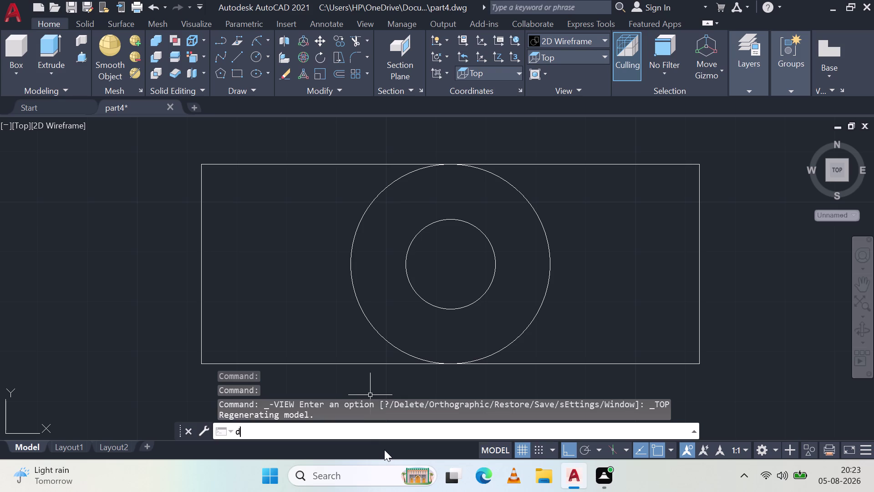
key(i)
key(m)
key(space)
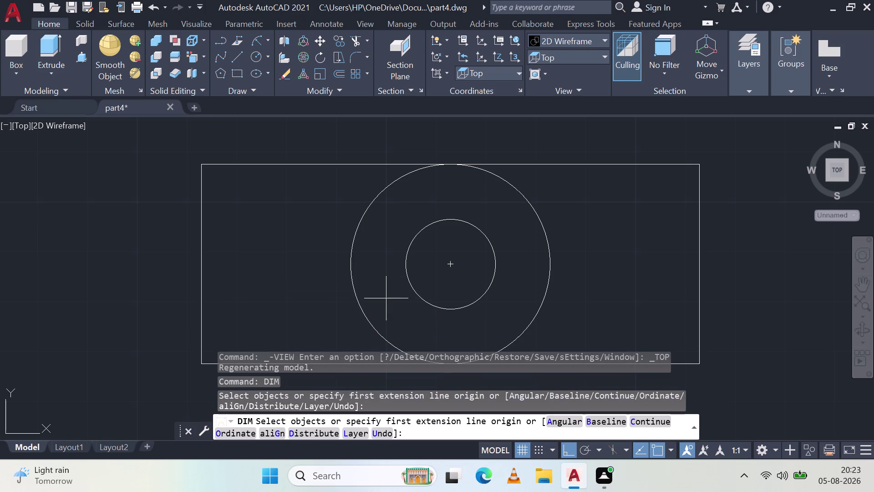
click(453, 261)
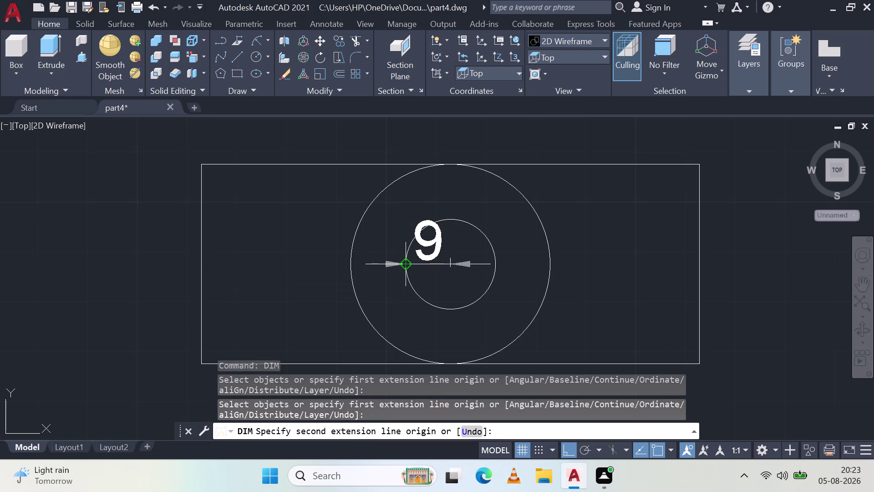
click(354, 261)
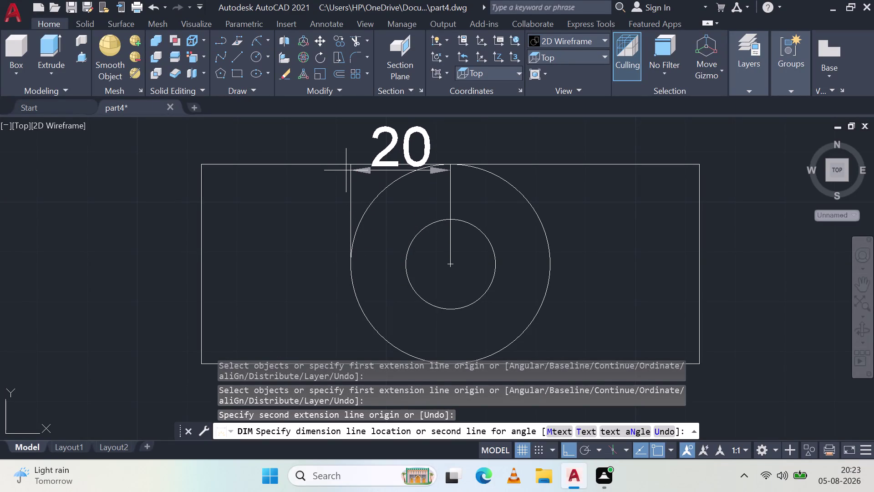
key(Escape)
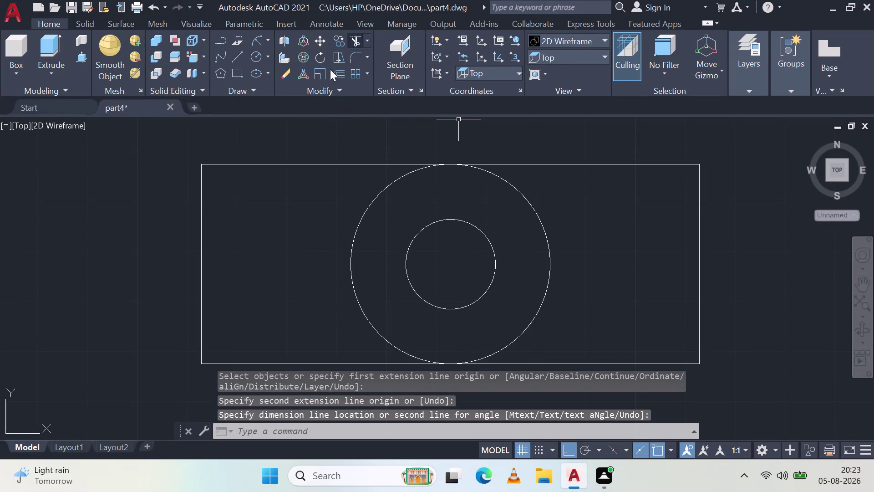
key(space)
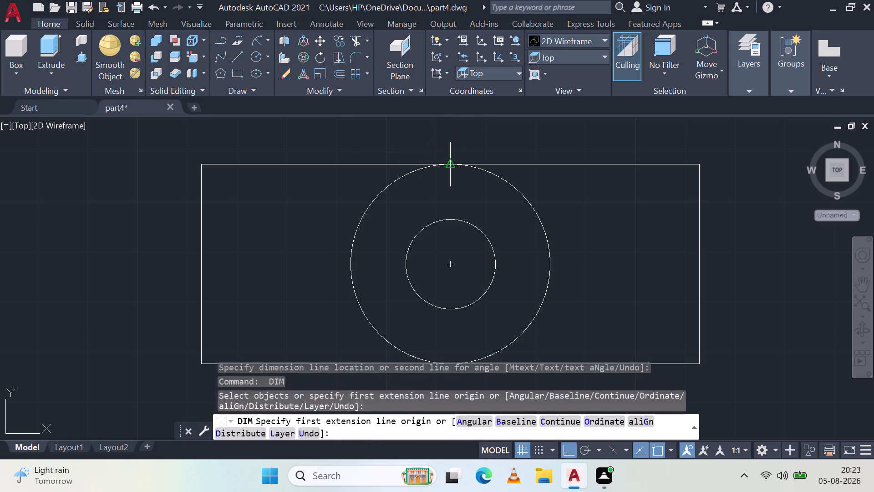
click(450, 164)
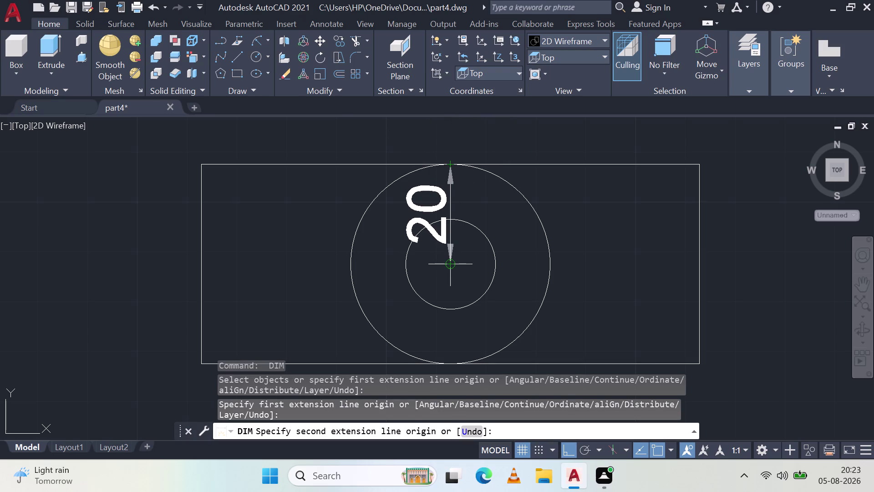
key(Escape)
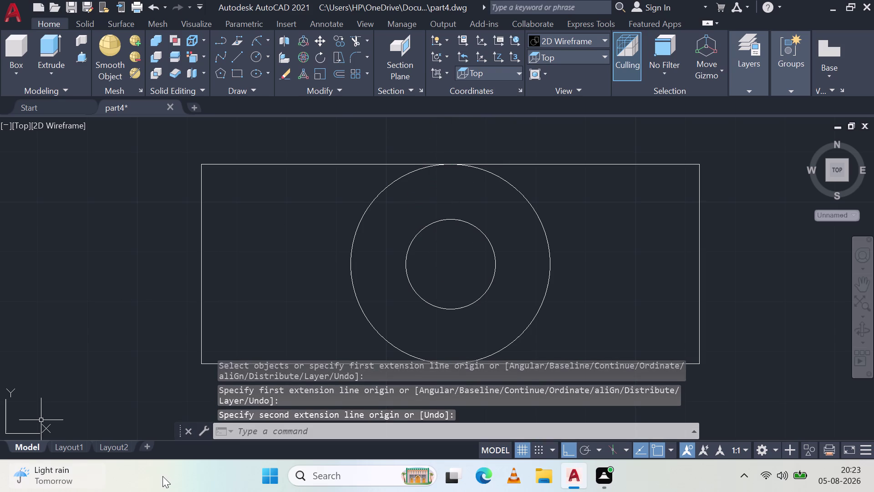
key(Escape)
key(Escape)
key(Escape)
key(Escape)
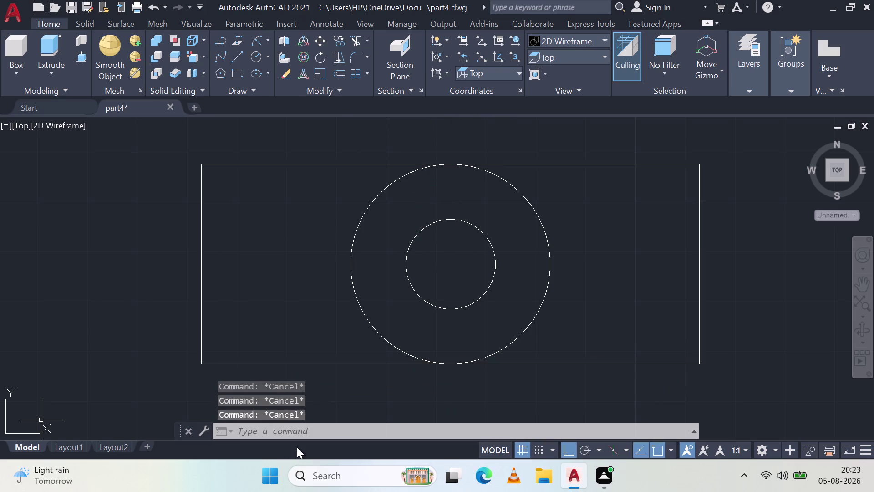
key(Escape)
key(Escape)
Orbit the box back to an angled 3D view showing its top face and circles.
middle_drag(367, 354, 385, 273)
middle_click(385, 272)
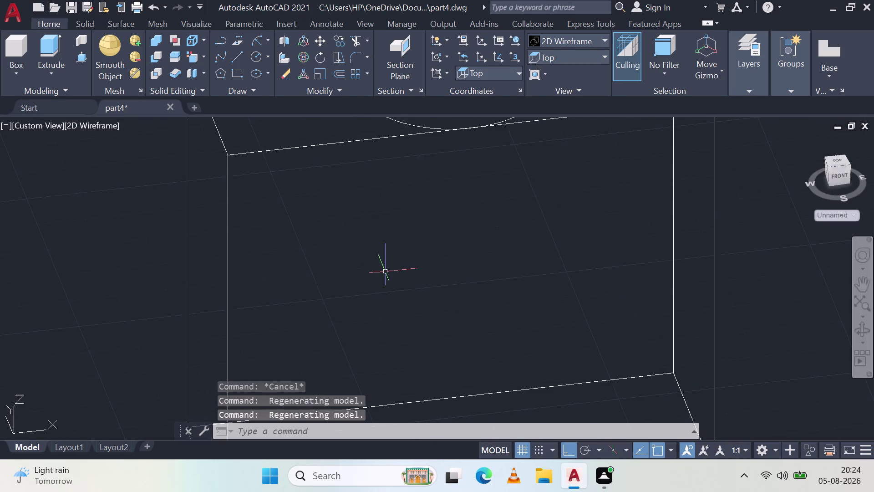
scroll(down, 3)
middle_drag(394, 257, 414, 319)
scroll(up, 3)
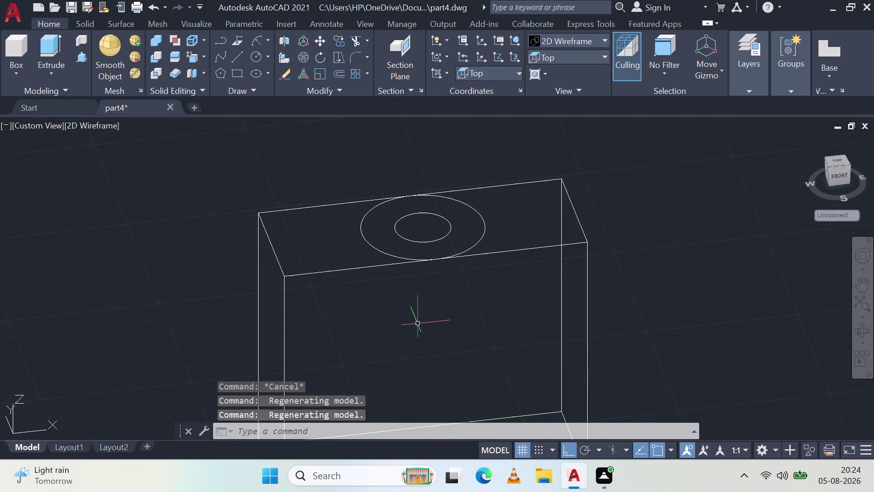
middle_drag(417, 325, 422, 308)
middle_drag(416, 282, 442, 288)
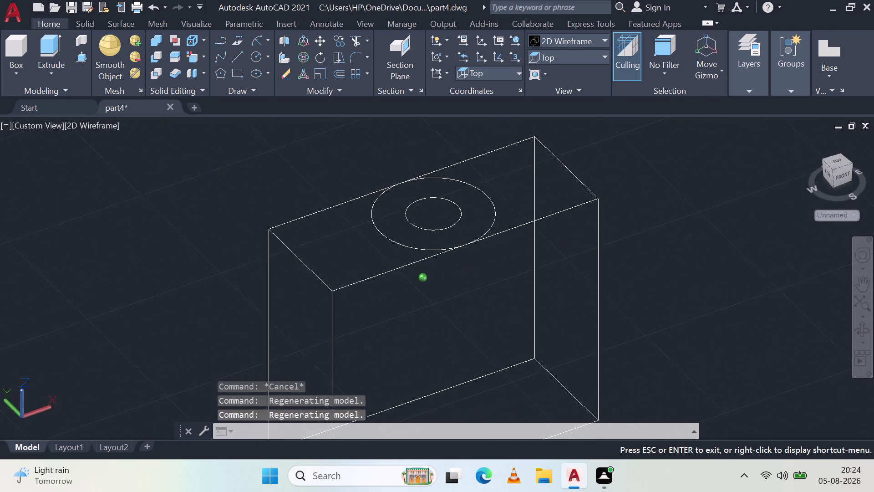
middle_drag(443, 288, 411, 286)
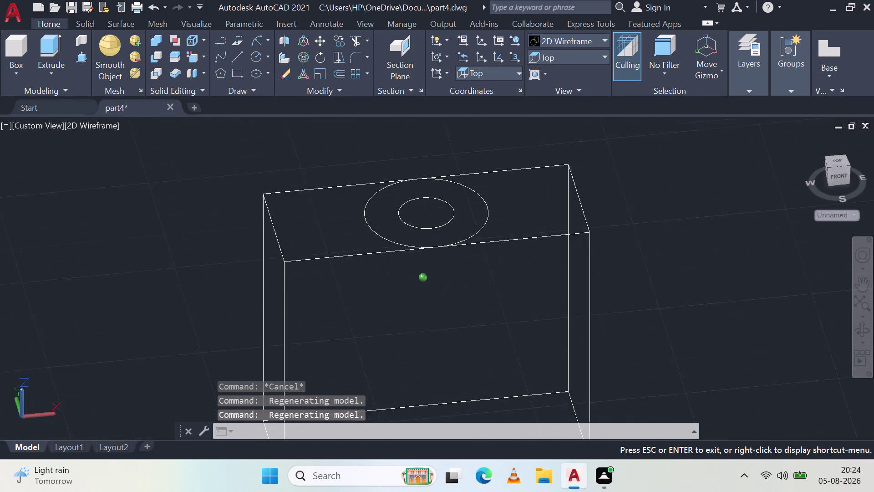
middle_drag(411, 286, 448, 303)
scroll(down, 3)
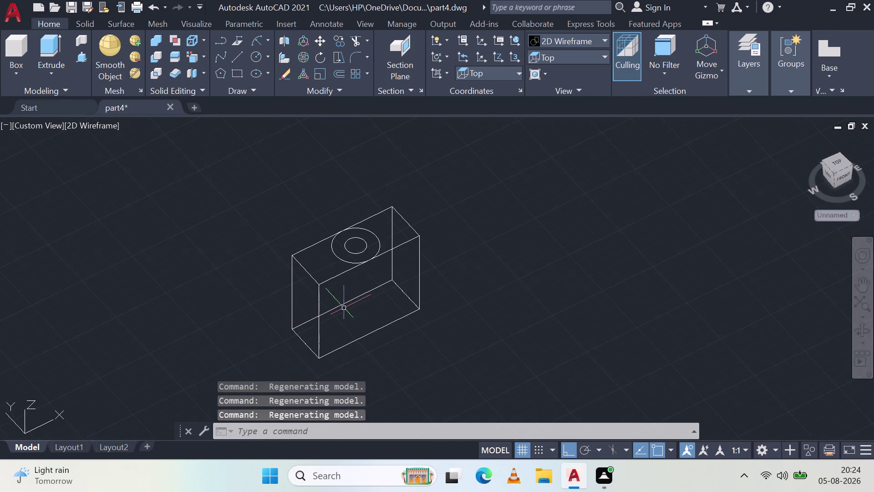
Close the drawing without saving changes.
middle_drag(344, 307, 360, 254)
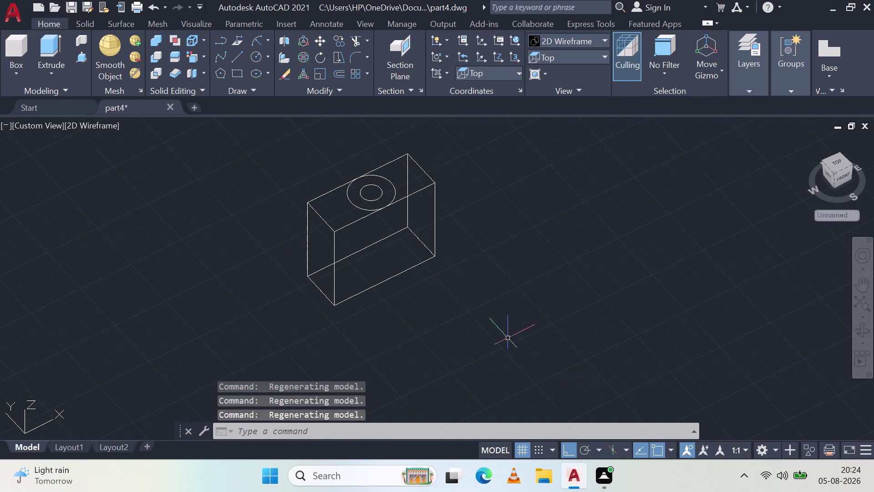
click(865, 11)
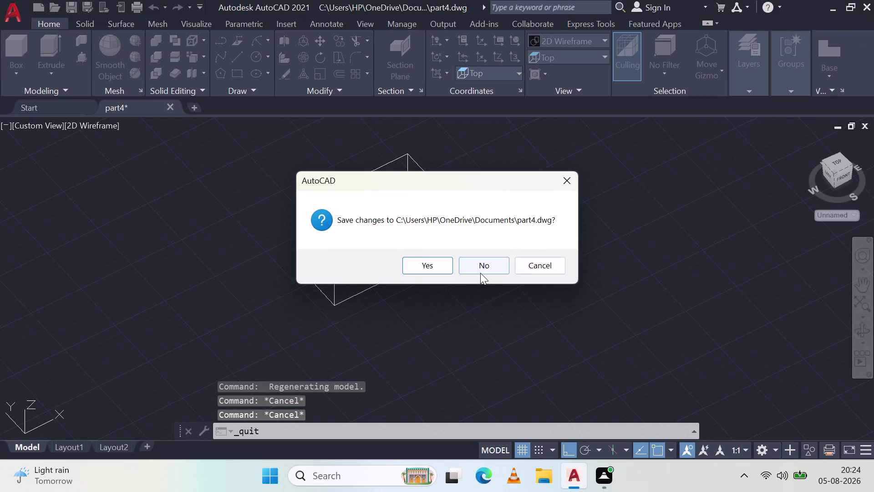
click(483, 265)
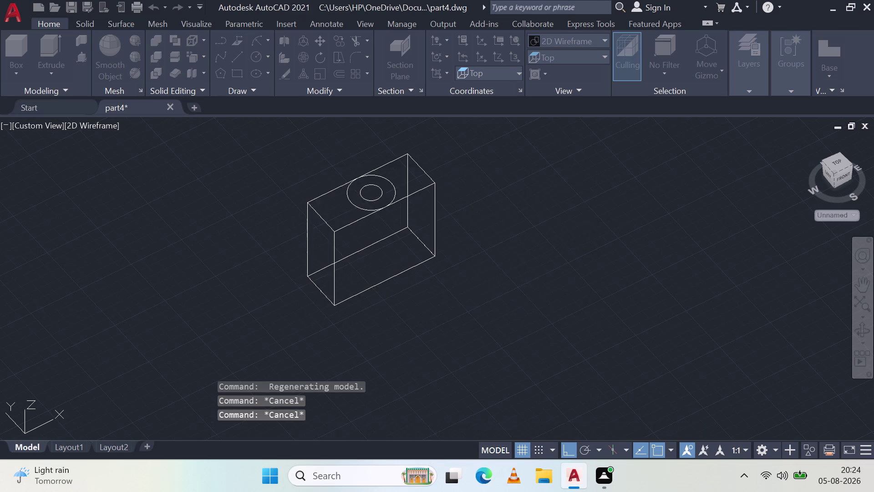